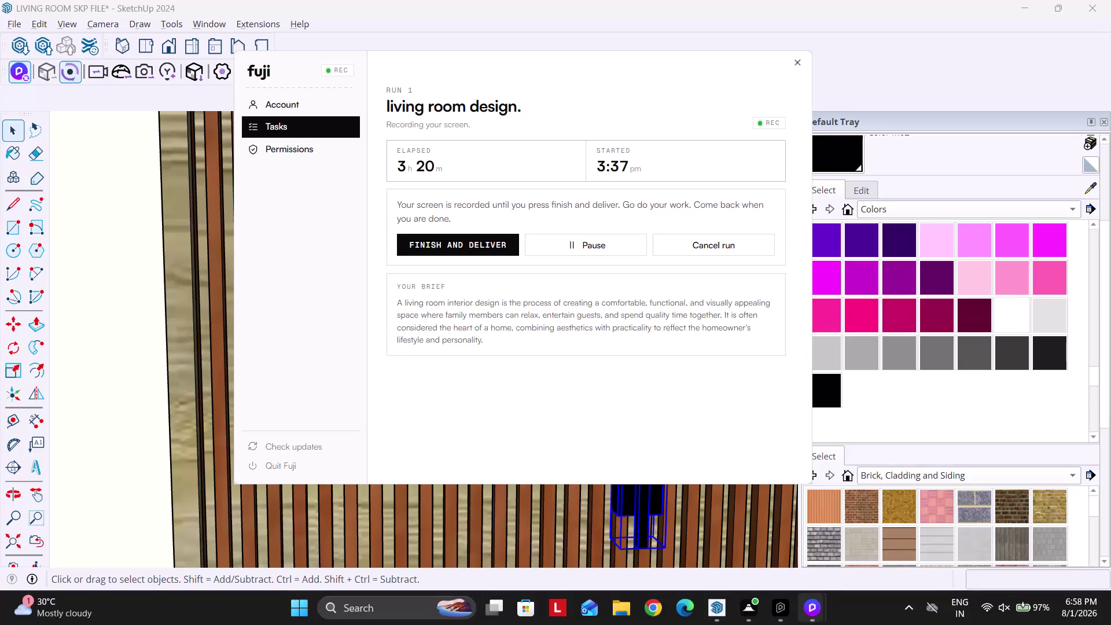
Return to the SketchUp model and select the wall sconce on the fluted wall.
click(810, 607)
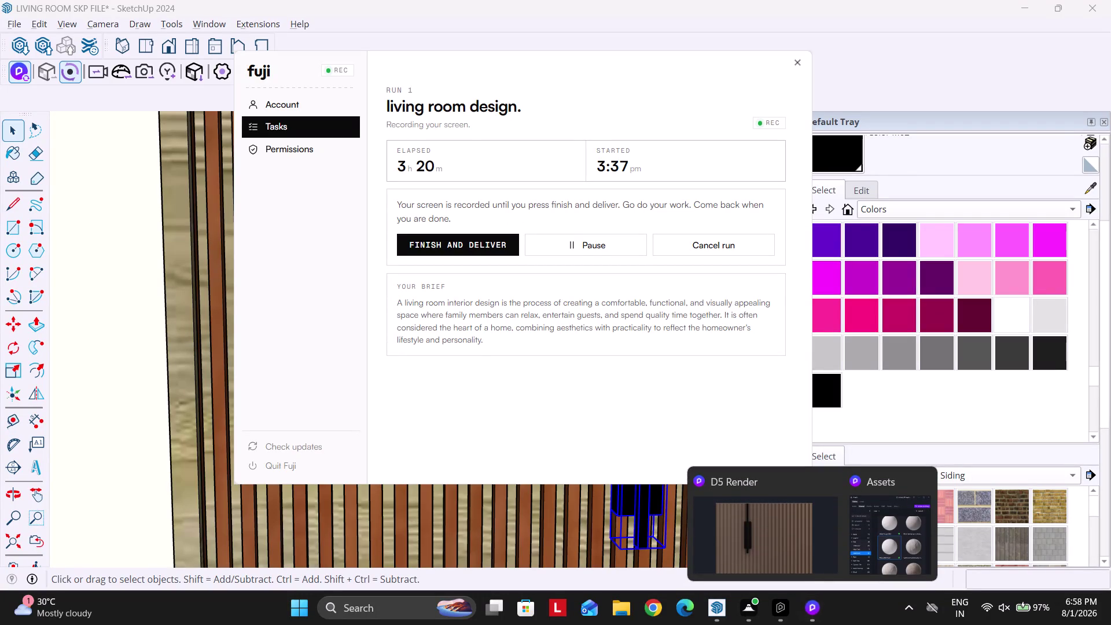
click(722, 610)
scroll(down, 3)
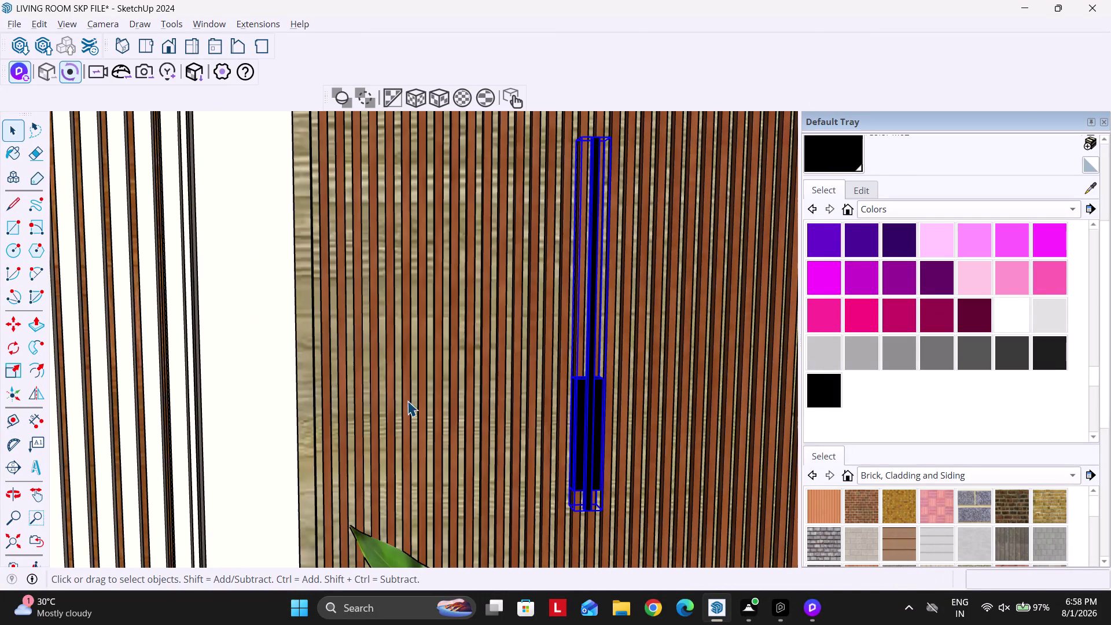
click(167, 50)
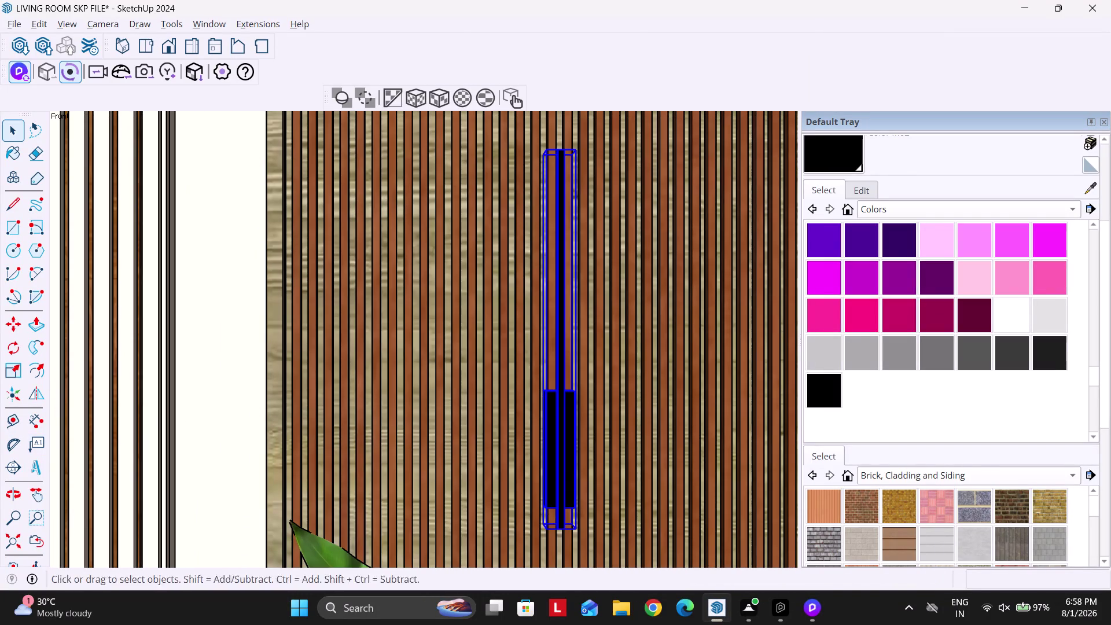
Zoom out to the front view of the room and bring up D5 Render.
click(16, 534)
click(301, 258)
scroll(down, 3)
scroll(up, 3)
scroll(down, 3)
click(553, 483)
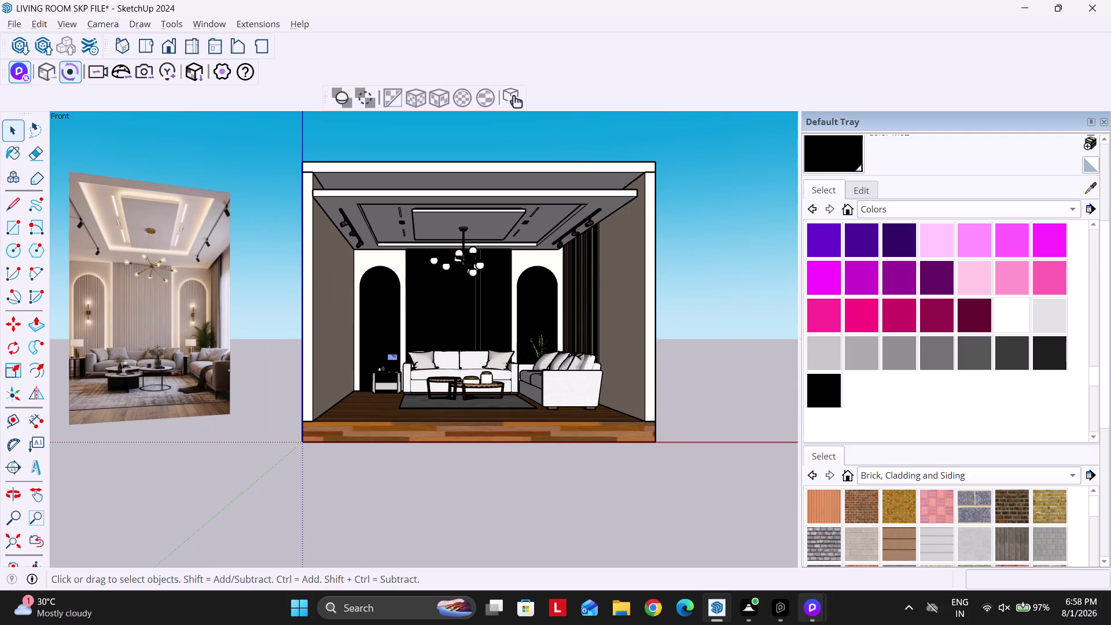
click(808, 613)
View Scene 1 in D5 Render's main window, then switch back to SketchUp.
click(759, 543)
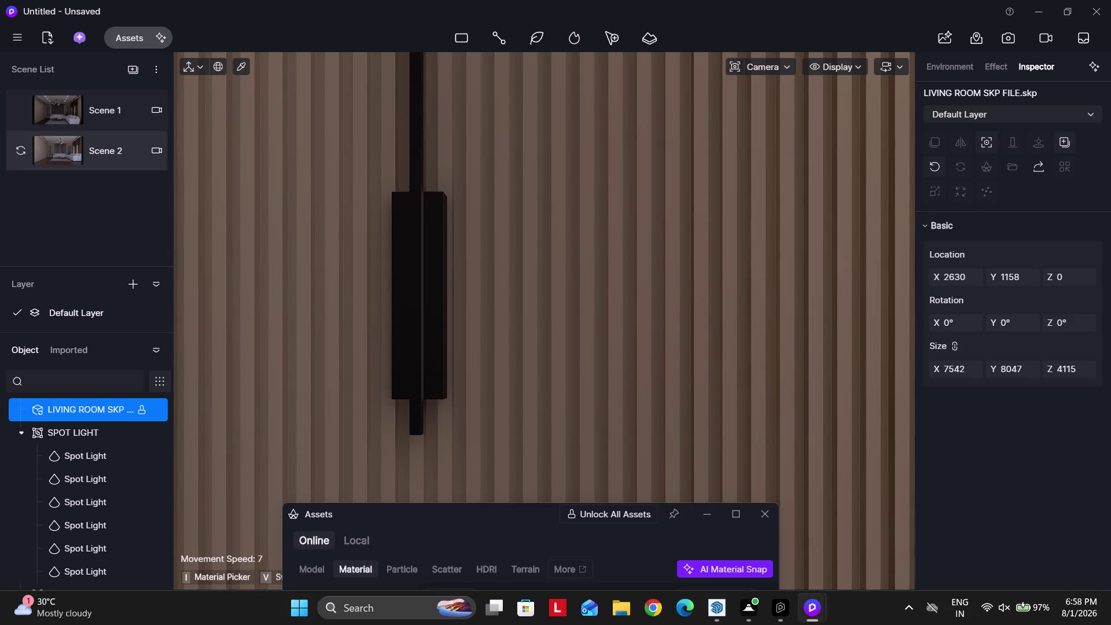
click(96, 104)
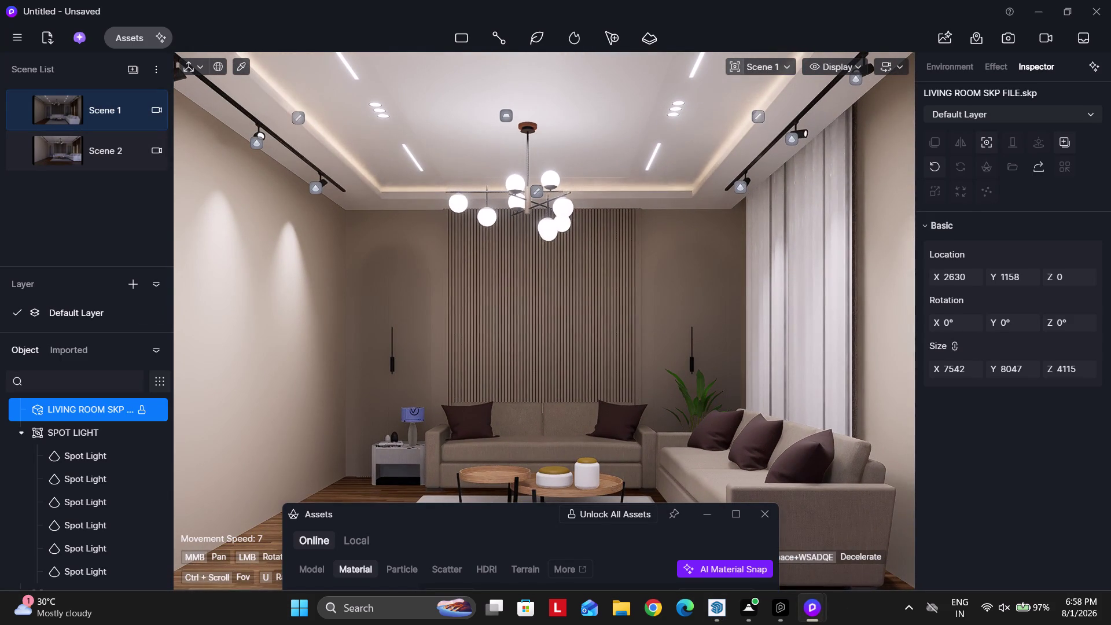
click(724, 605)
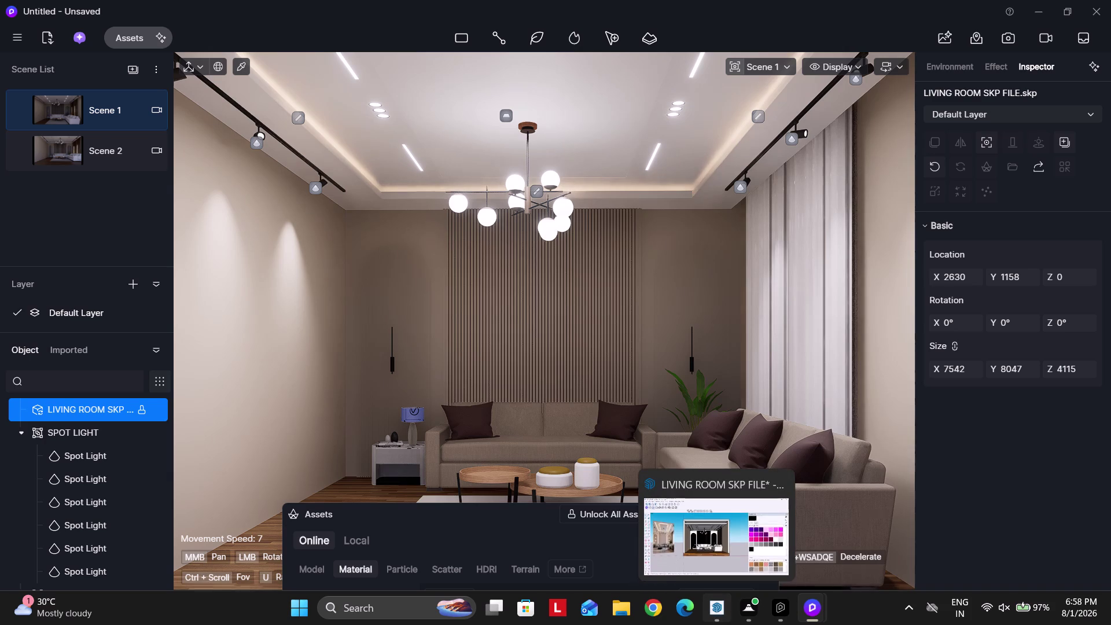
scroll(up, 3)
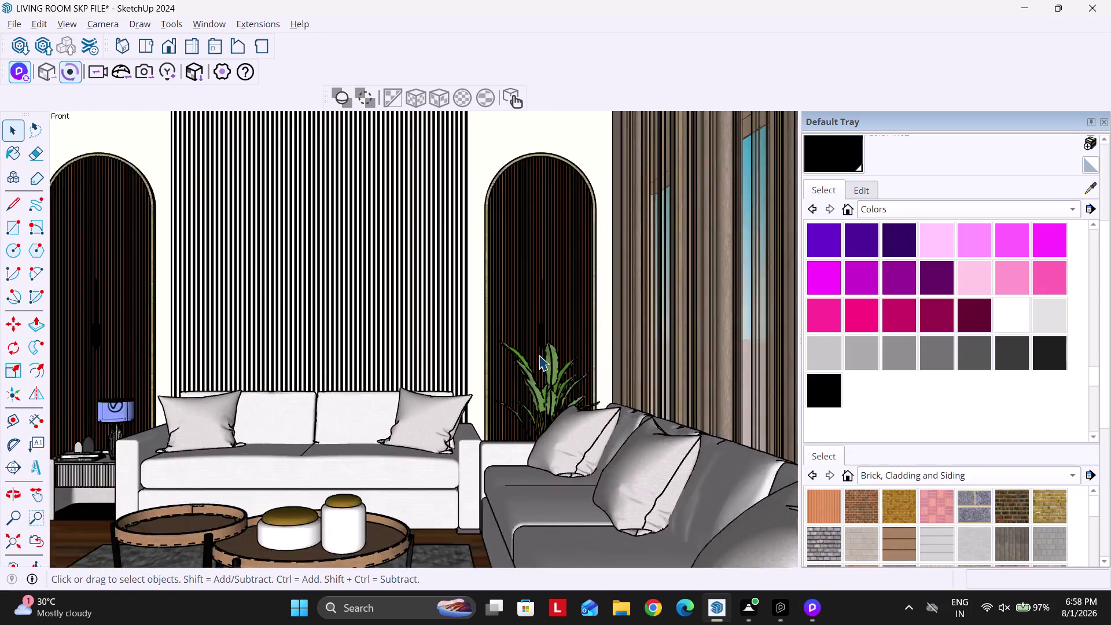
Pan to the left wall sconce on the fluted wall and isolate it.
scroll(up, 3)
click(543, 322)
middle_drag(415, 335, 715, 349)
scroll(up, 3)
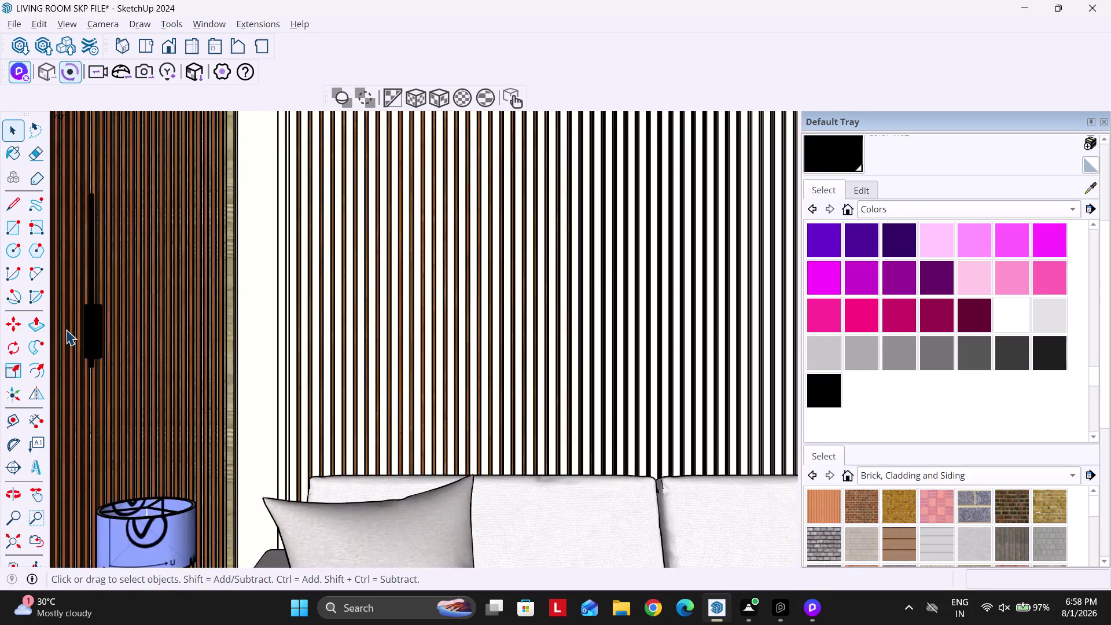
scroll(up, 3)
click(97, 333)
right_click(96, 334)
click(147, 353)
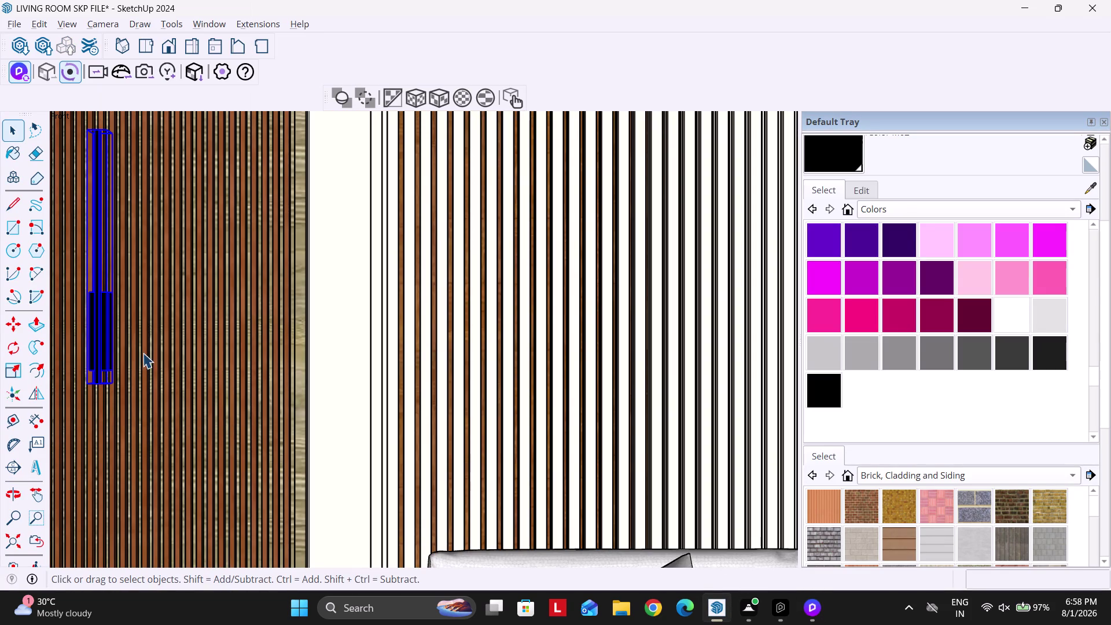
right_click(103, 337)
click(144, 356)
Orbit close to the isolated sconce and open its group for editing.
middle_drag(112, 357, 431, 413)
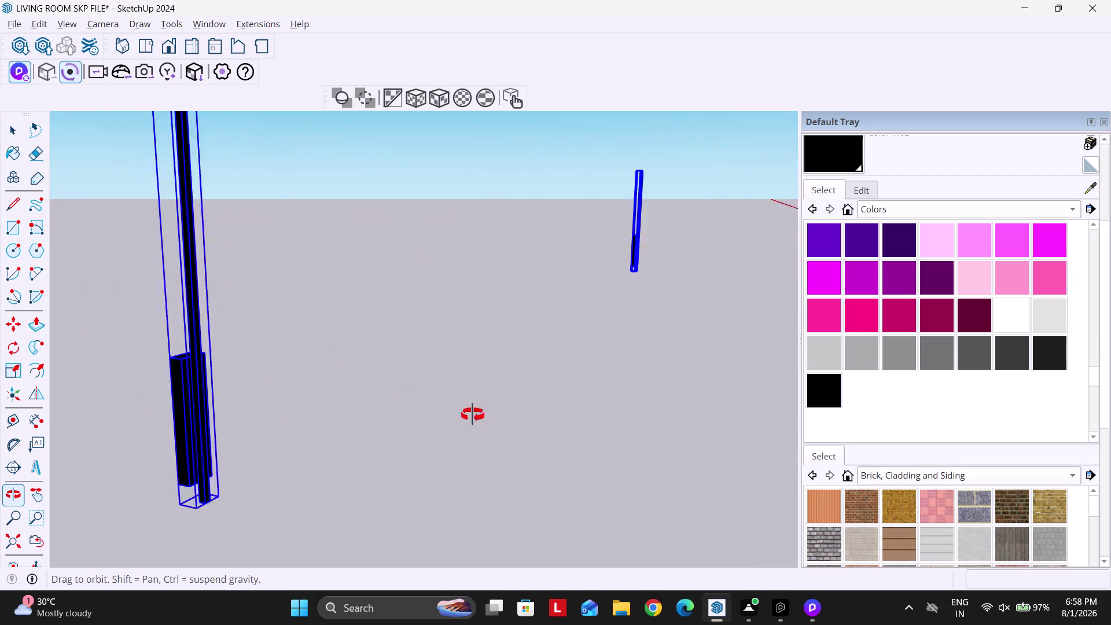
middle_drag(431, 413, 751, 425)
middle_drag(690, 371, 572, 404)
middle_drag(576, 410, 633, 415)
scroll(up, 3)
middle_drag(744, 361, 608, 381)
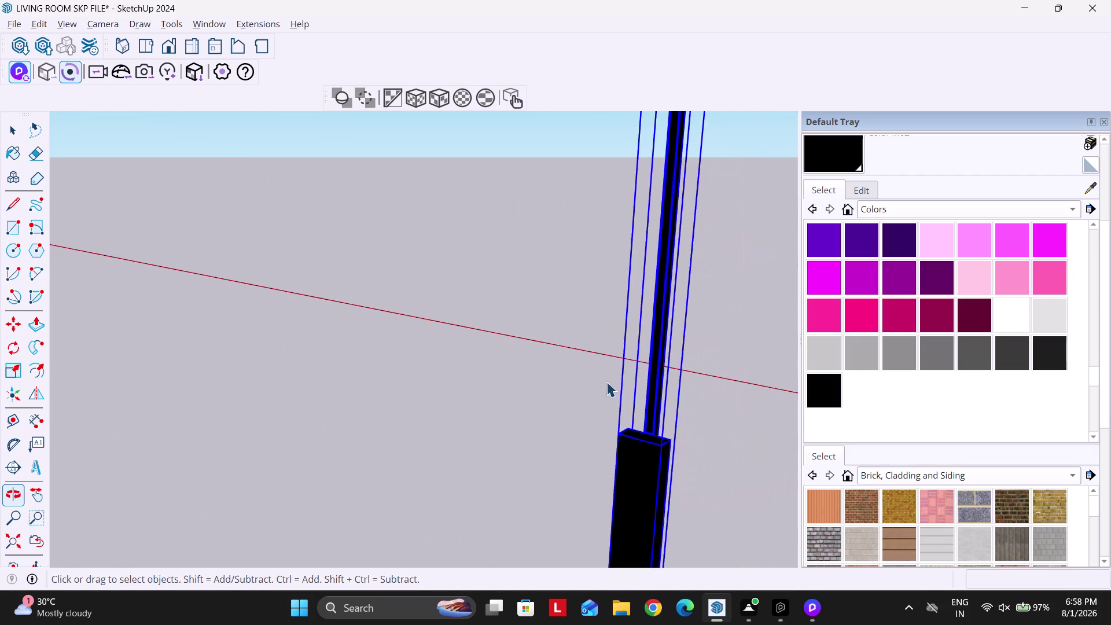
scroll(up, 3)
scroll(down, 3)
scroll(up, 3)
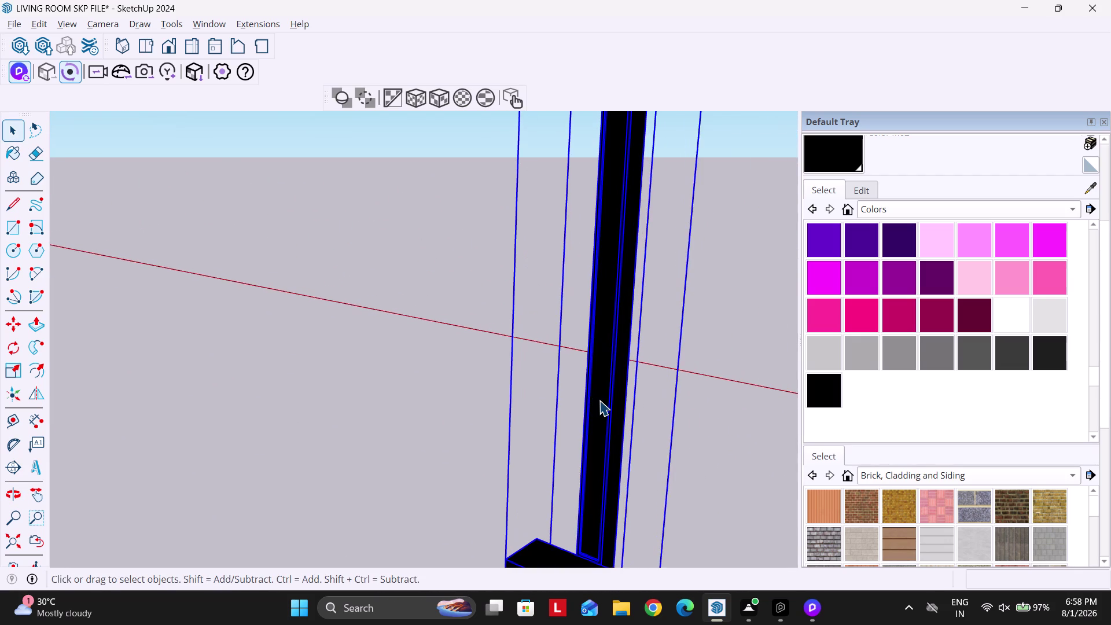
double_click(599, 400)
scroll(up, 3)
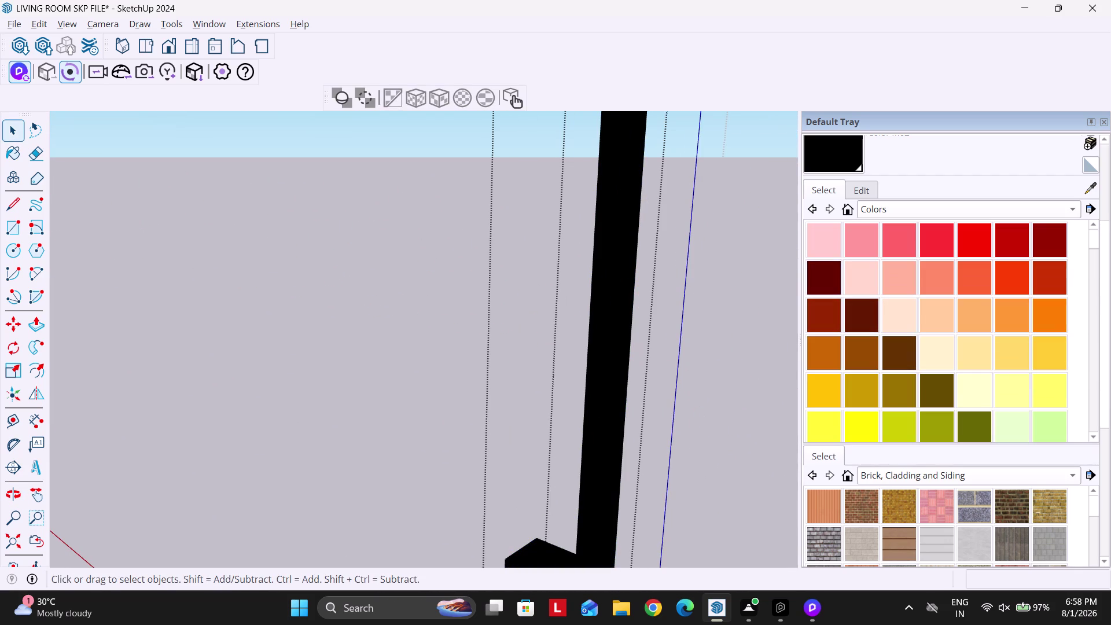
Try an olive colour on the sconce, then undo it.
click(948, 420)
click(607, 352)
scroll(down, 3)
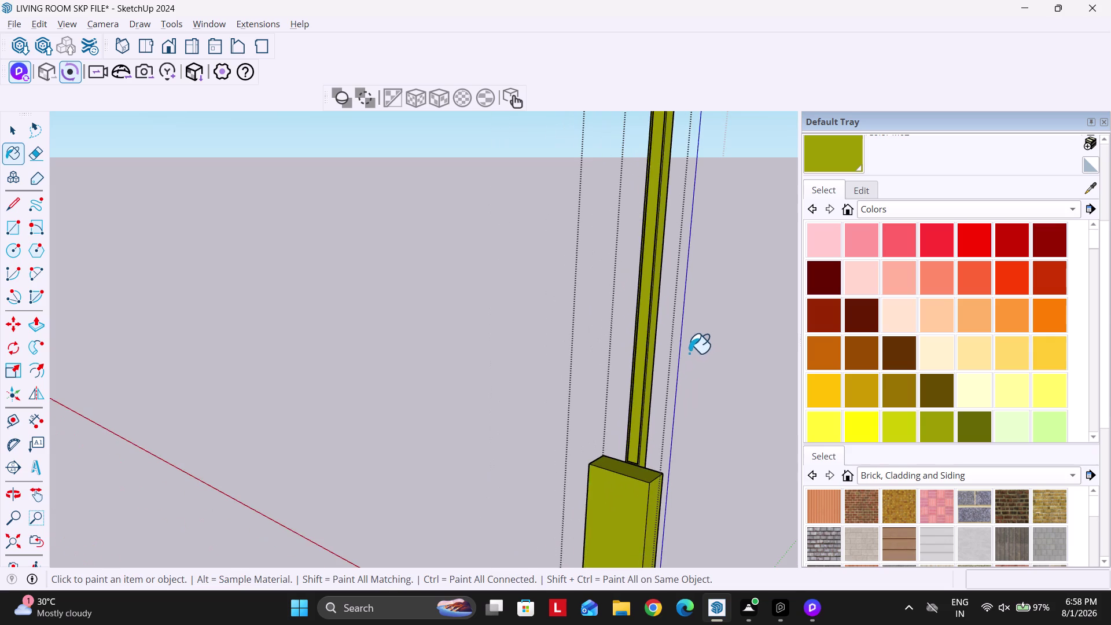
key(ctrl+z)
scroll(up, 3)
key(space)
Paint the thin inner strip of the sconce red.
double_click(639, 355)
scroll(up, 3)
click(646, 360)
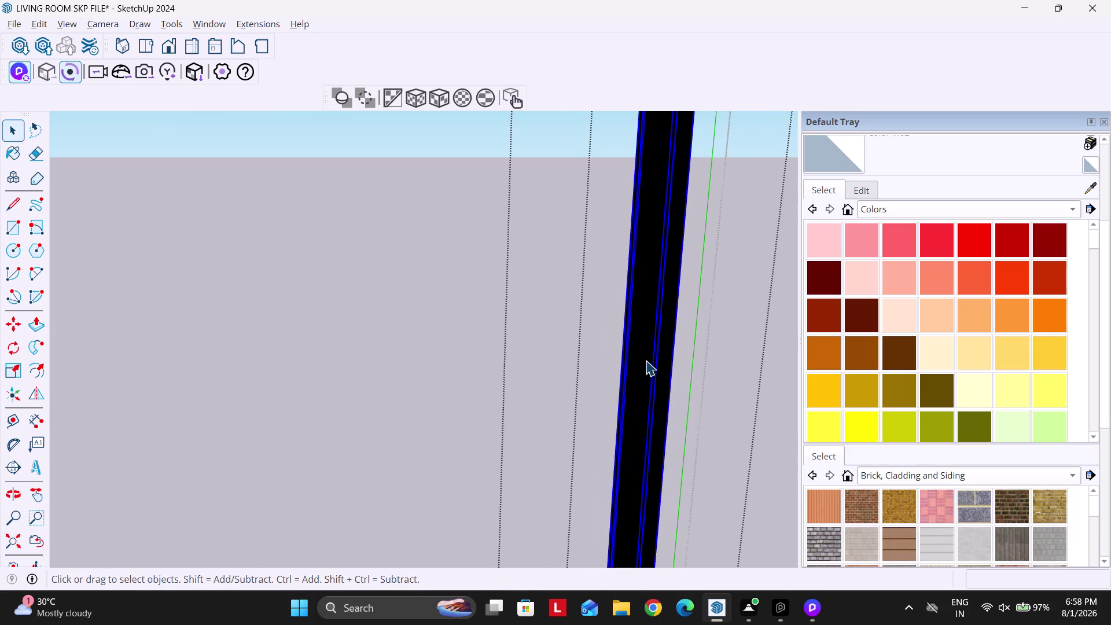
triple_click(645, 366)
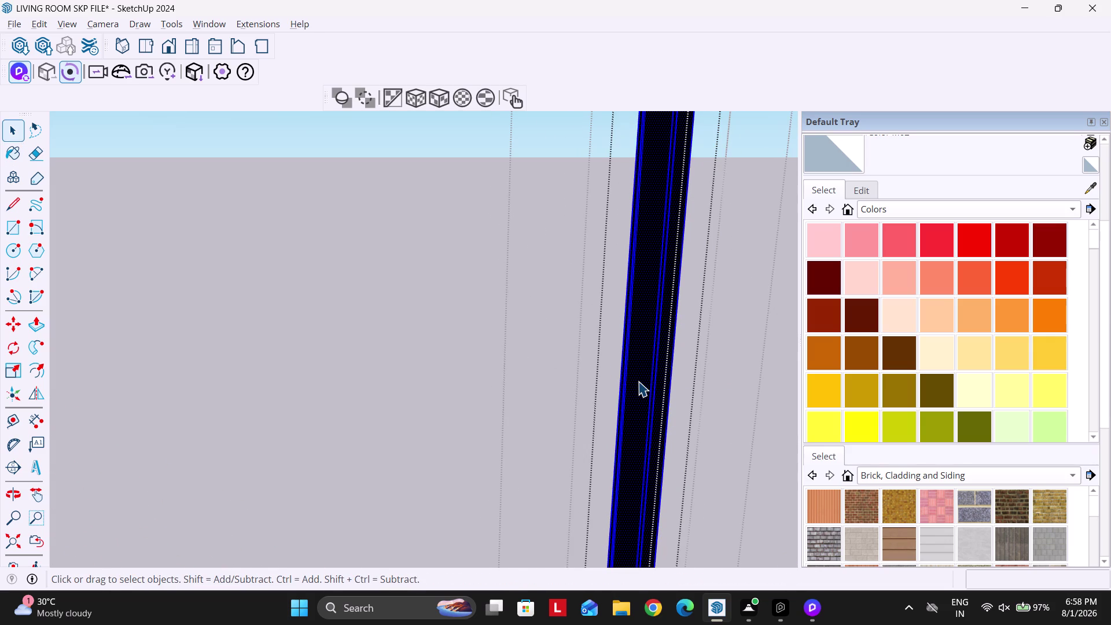
click(638, 381)
click(932, 390)
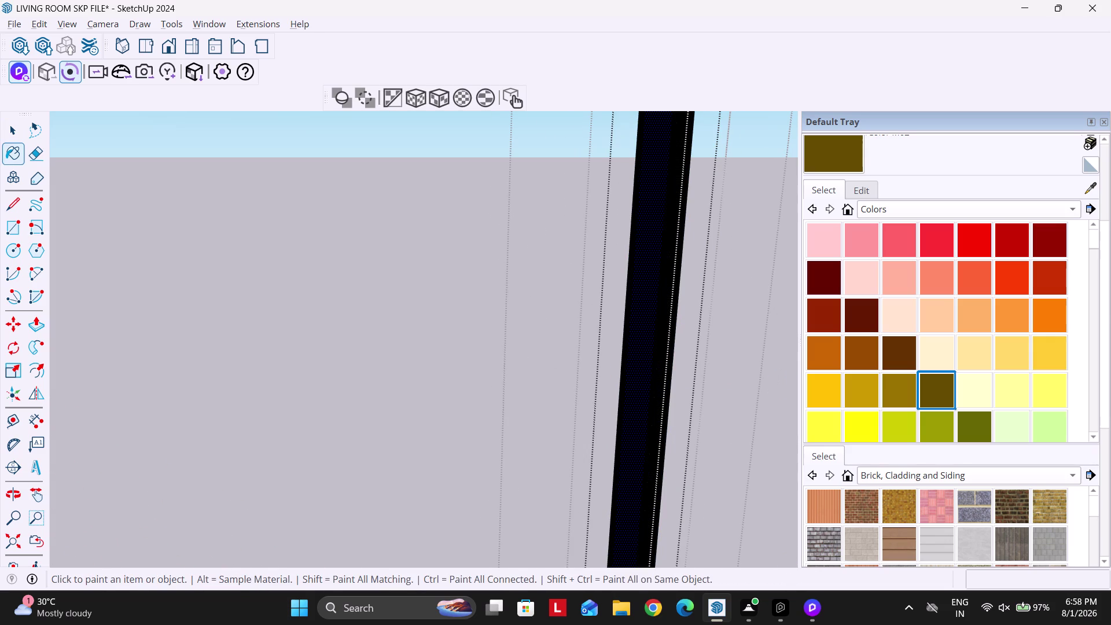
click(968, 250)
click(637, 330)
Exit editing of the sconce group.
key(space)
scroll(down, 3)
key(Escape)
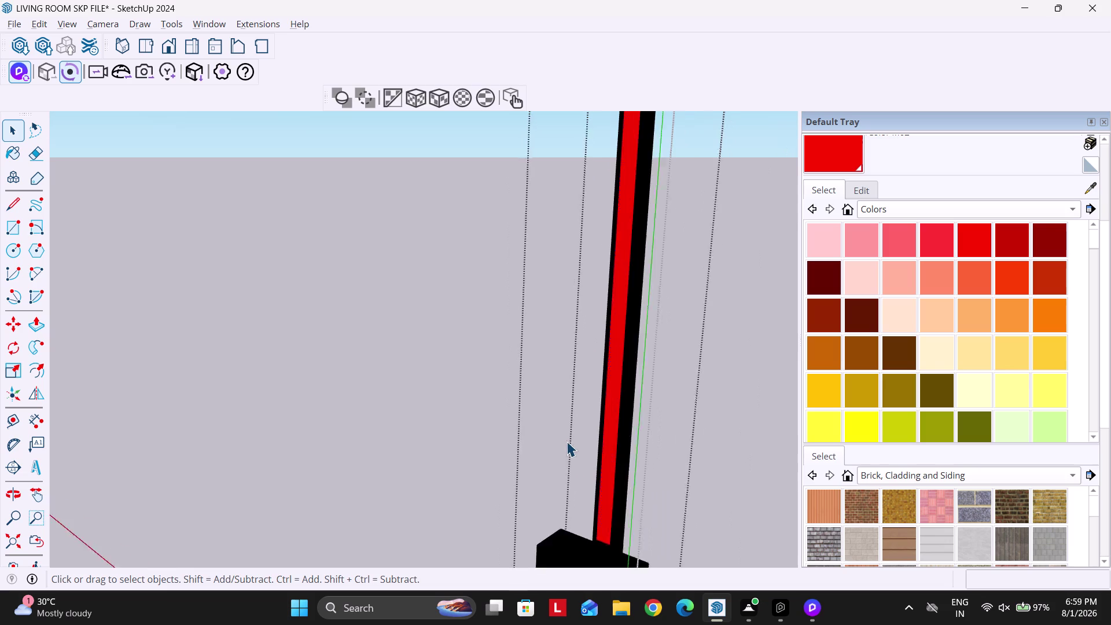
scroll(down, 3)
key(Escape)
key(Escape)
click(736, 362)
key(Escape)
key(Escape)
scroll(down, 3)
key(Escape)
scroll(up, 3)
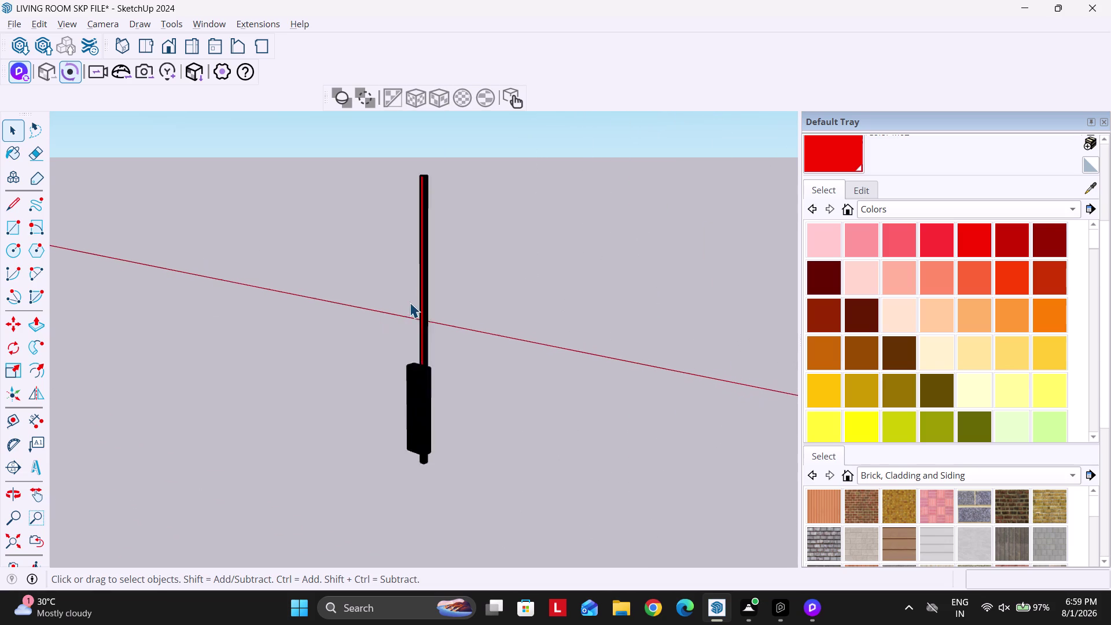
scroll(up, 3)
scroll(down, 3)
key(Escape)
key(Escape)
key(Escape)
key(Escape)
key(Escape)
key(Escape)
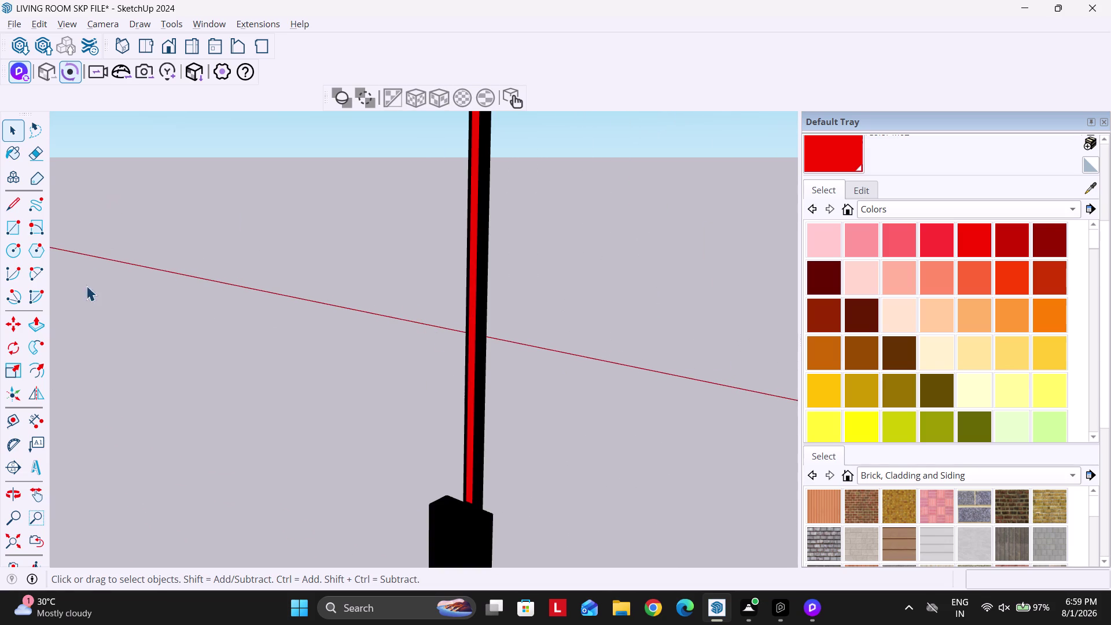
click(3, 540)
Return to the front view, reveal the rest of the room, and bring up D5 Render.
click(173, 41)
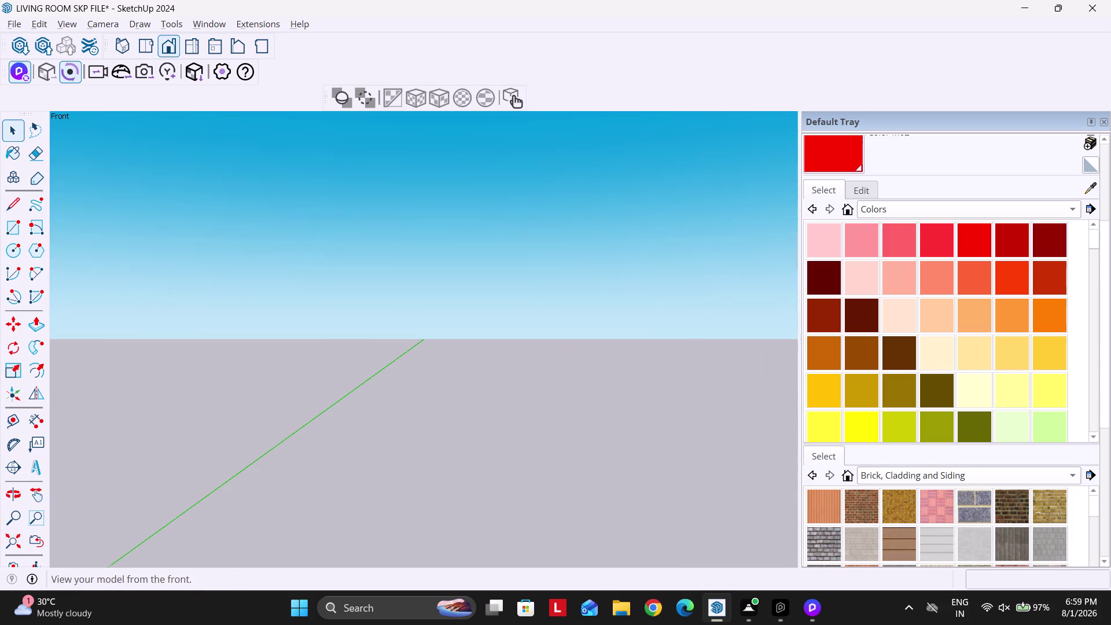
scroll(down, 3)
key(u)
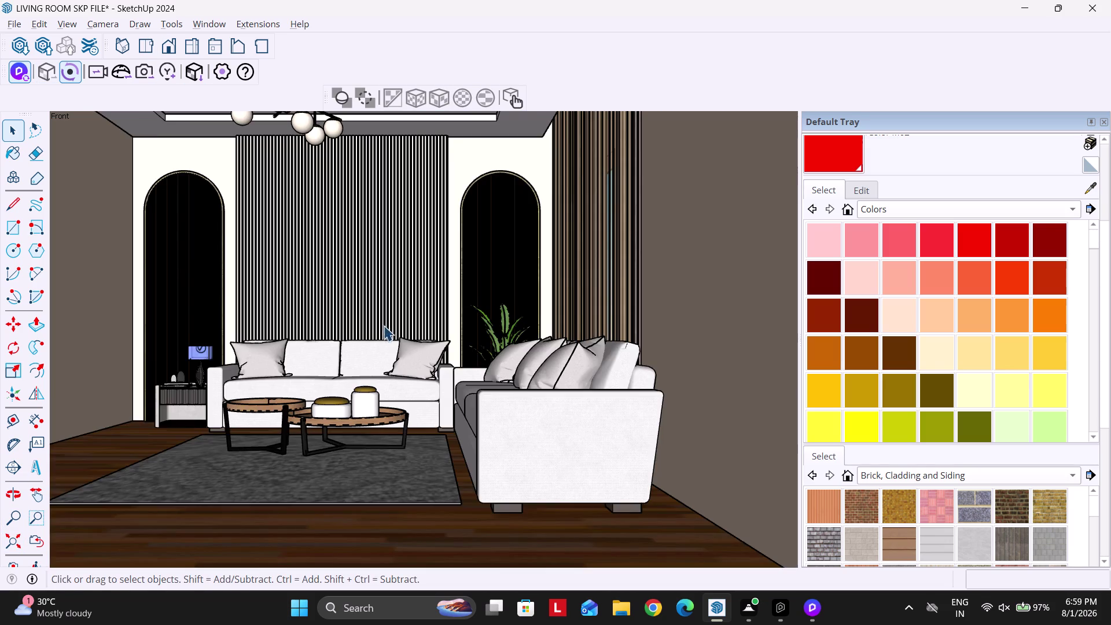
scroll(down, 3)
click(814, 610)
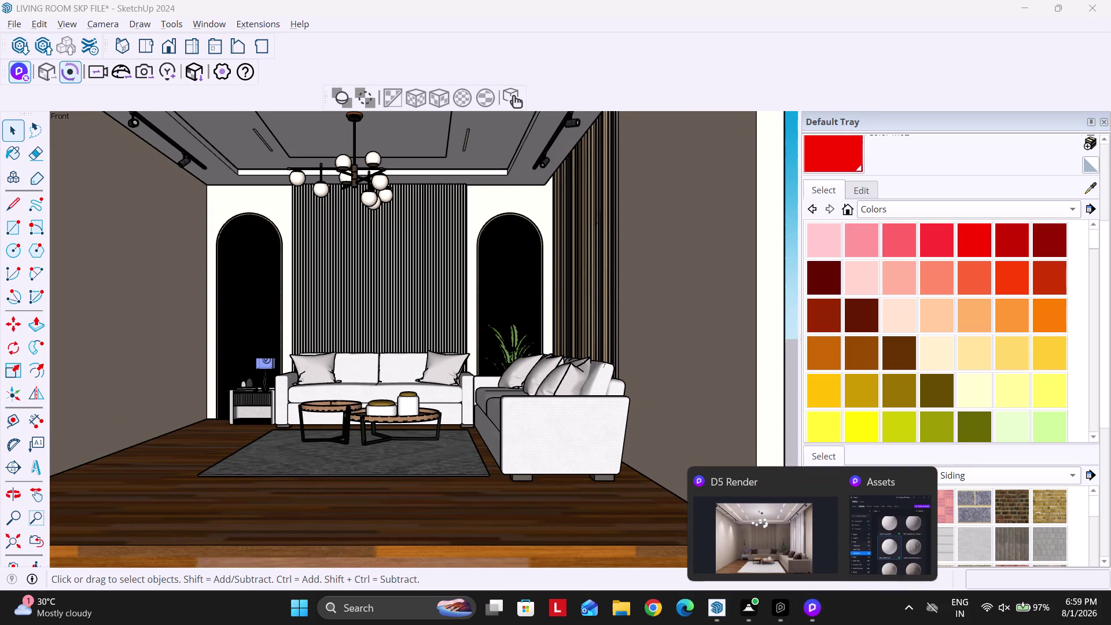
click(762, 556)
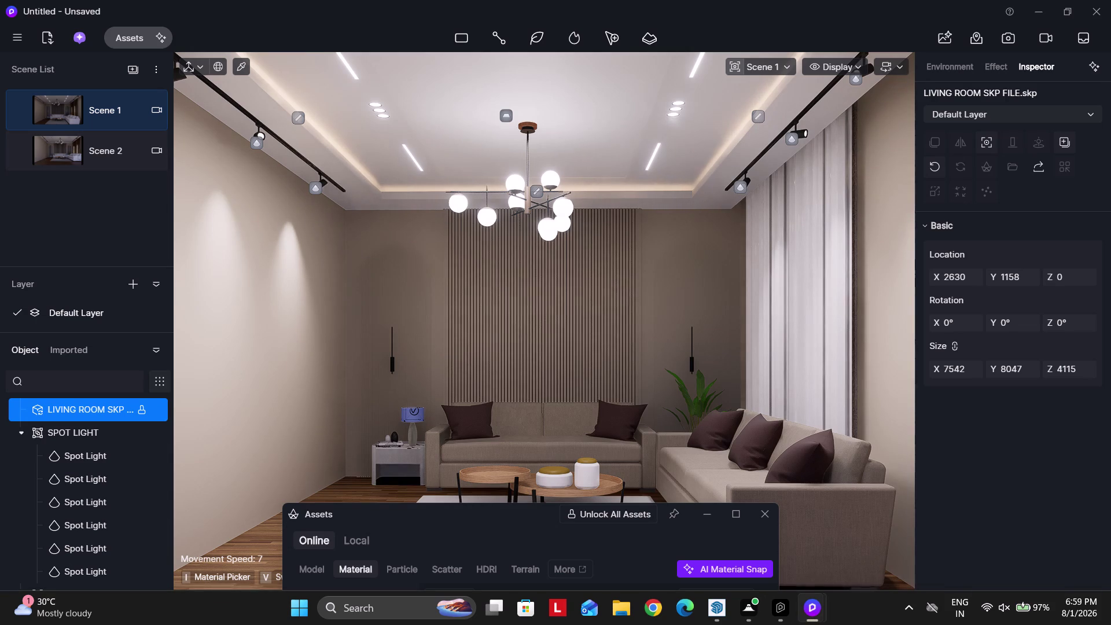
Switch between the SketchUp and D5 Render windows from the taskbar.
click(723, 611)
click(714, 612)
click(715, 611)
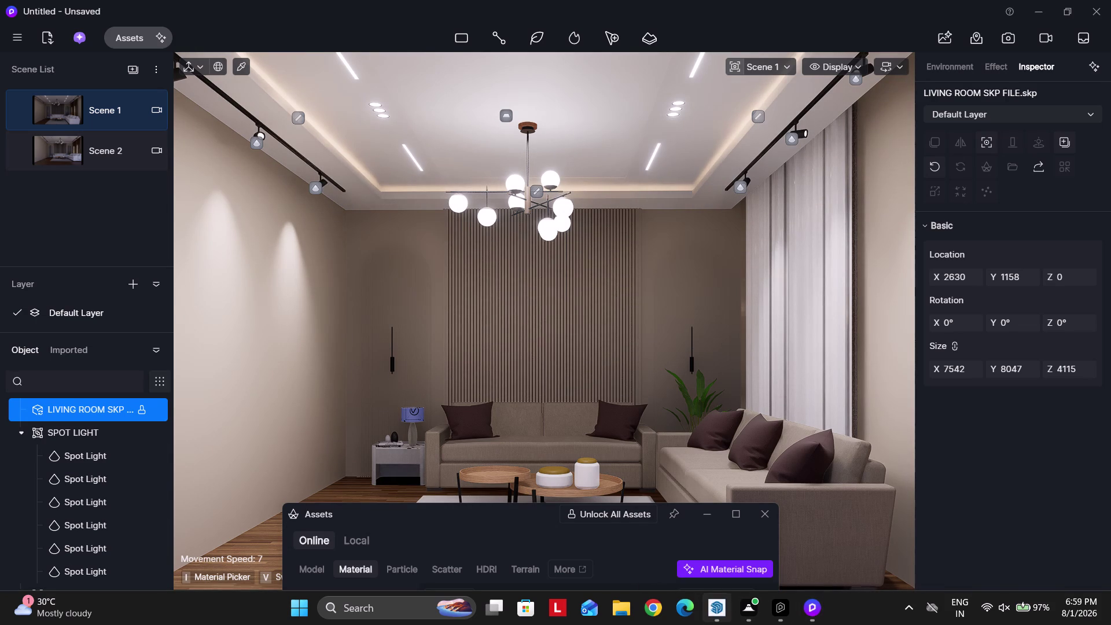
click(708, 602)
click(721, 615)
key(Escape)
click(714, 600)
key(Escape)
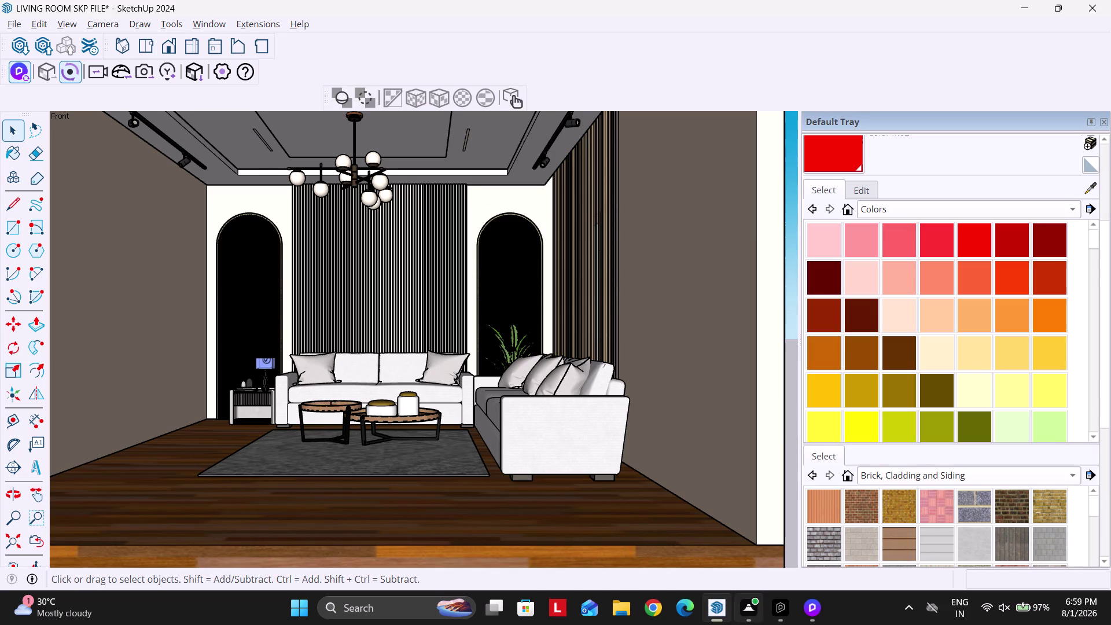
Select the sconce on the fluted wall and pan across the wall.
scroll(down, 3)
scroll(up, 3)
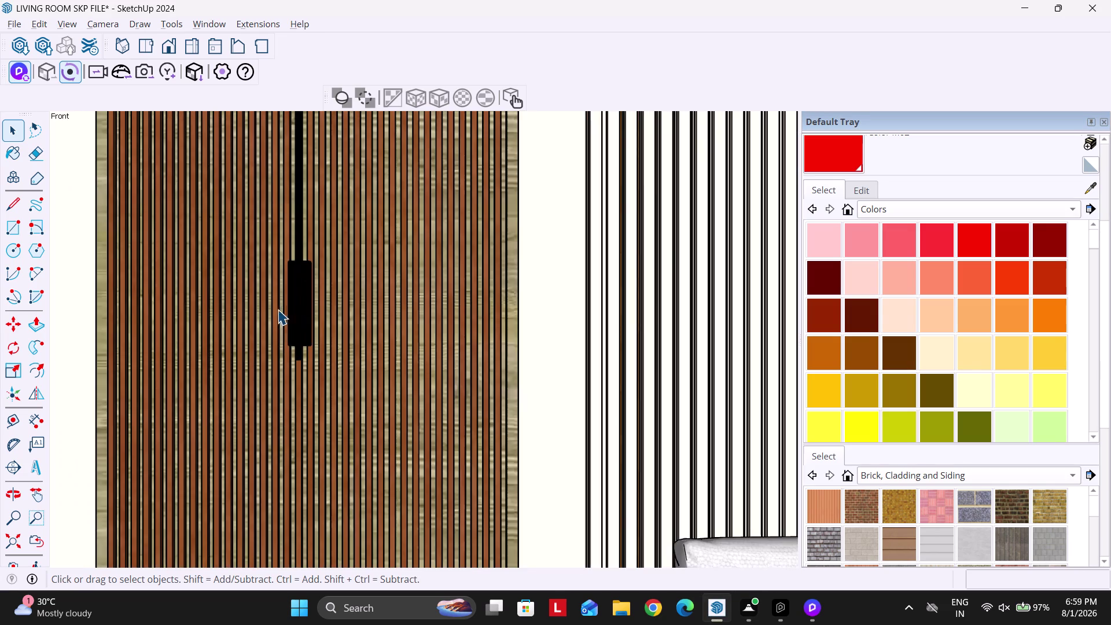
click(296, 313)
scroll(down, 3)
middle_drag(433, 383, 256, 380)
scroll(down, 3)
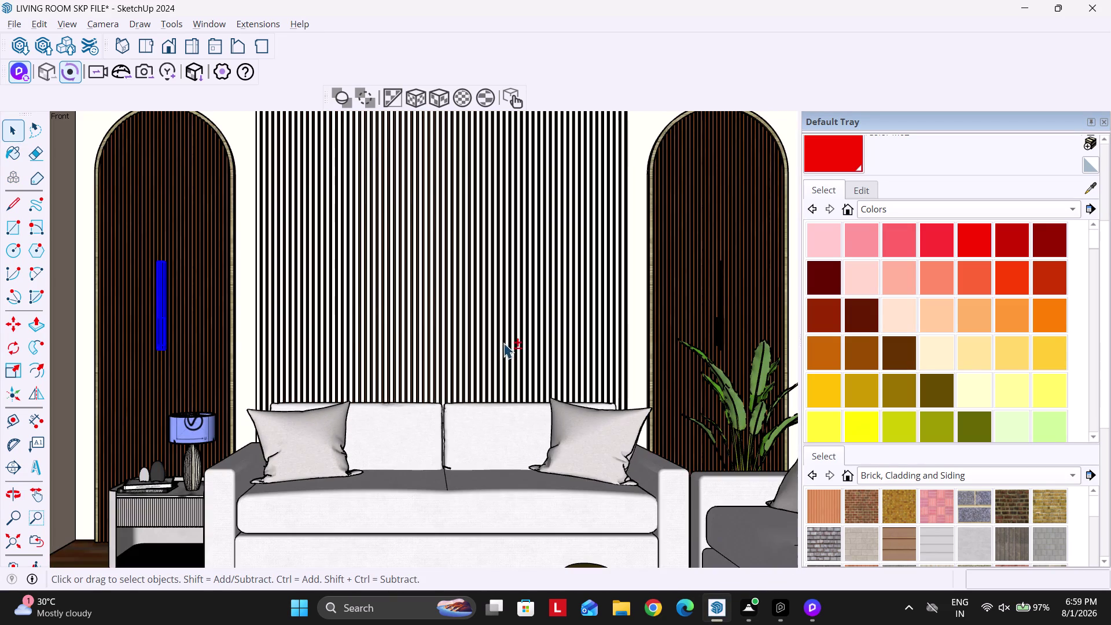
scroll(up, 3)
Isolate the sconce beside the right arch and check the result in D5 Render.
click(714, 338)
right_click(714, 339)
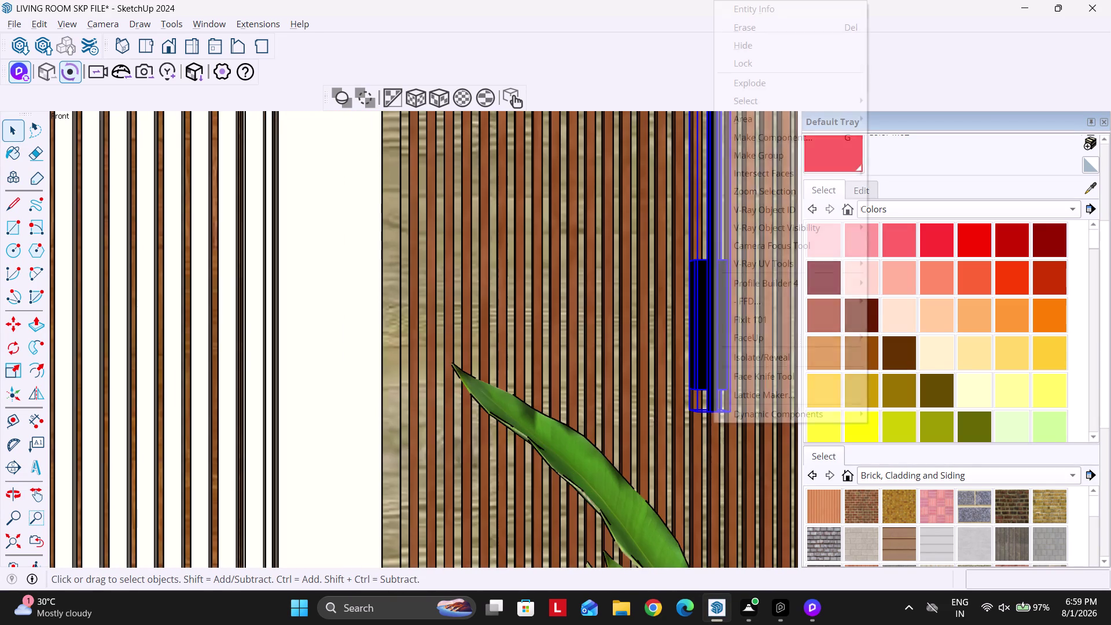
click(767, 361)
right_click(721, 340)
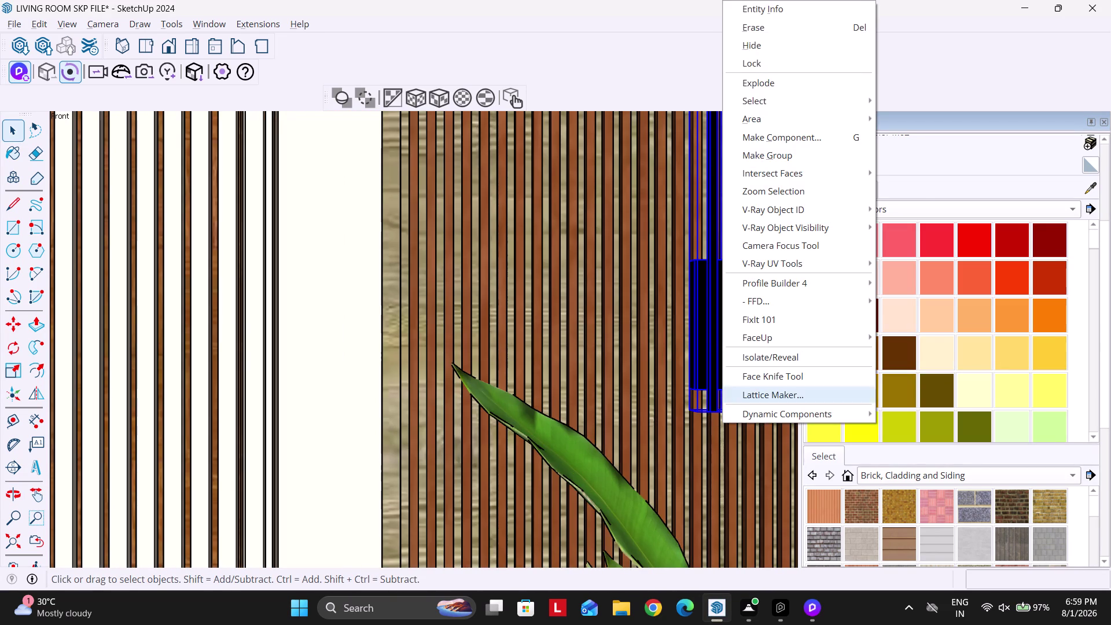
click(771, 354)
middle_drag(502, 350, 1110, 440)
middle_drag(618, 393, 759, 423)
scroll(down, 3)
click(815, 604)
click(768, 535)
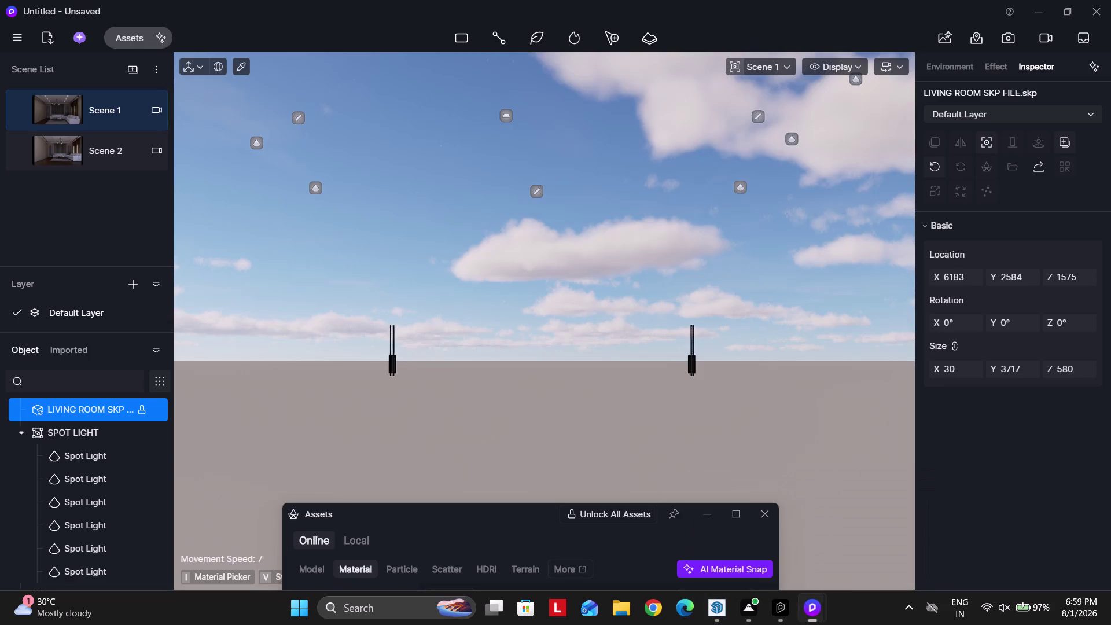
Fly the camera through the living room toward the wall sconces.
scroll(up, 3)
scroll(down, 3)
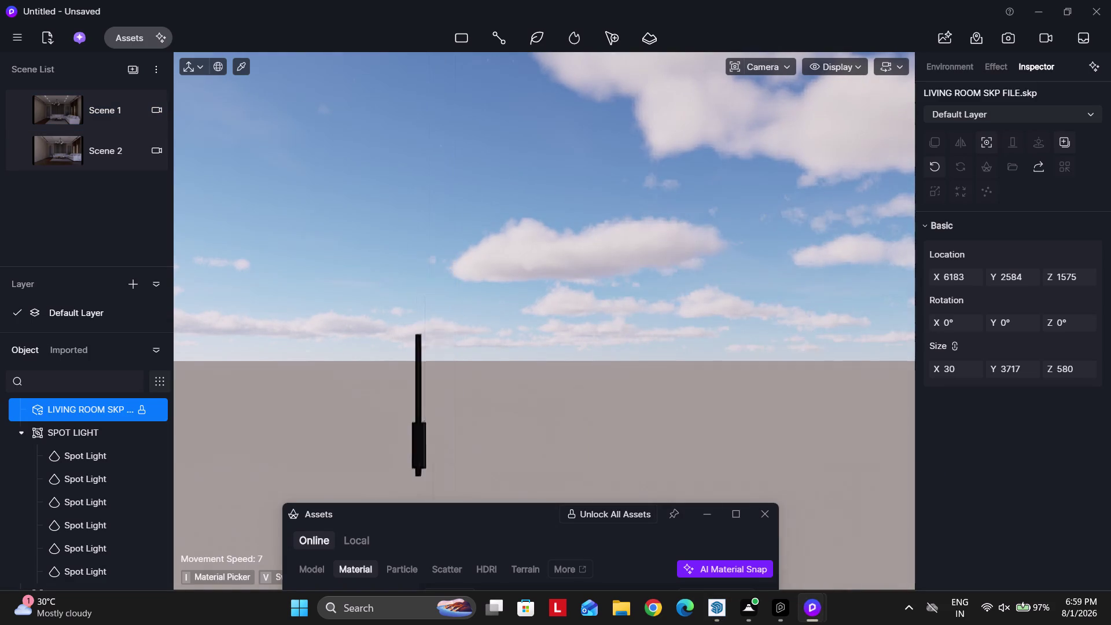
scroll(up, 3)
key(a)
key(a)
key(a)
right_drag(408, 394, 614, 394)
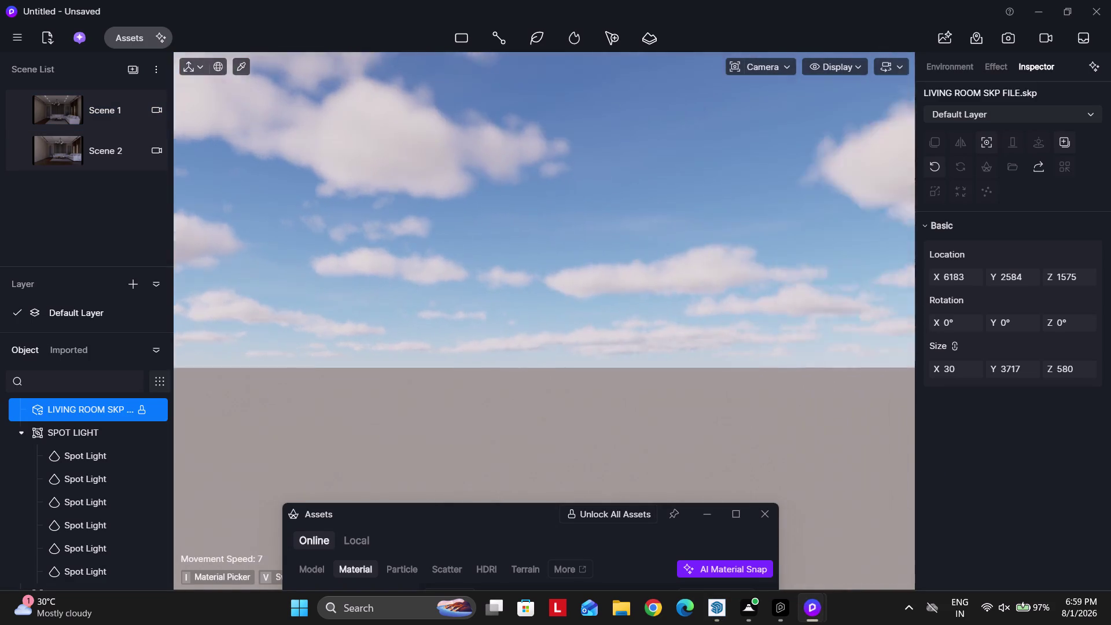
right_drag(614, 395, 827, 411)
key(a)
key(a)
key(a)
right_drag(339, 347, 534, 361)
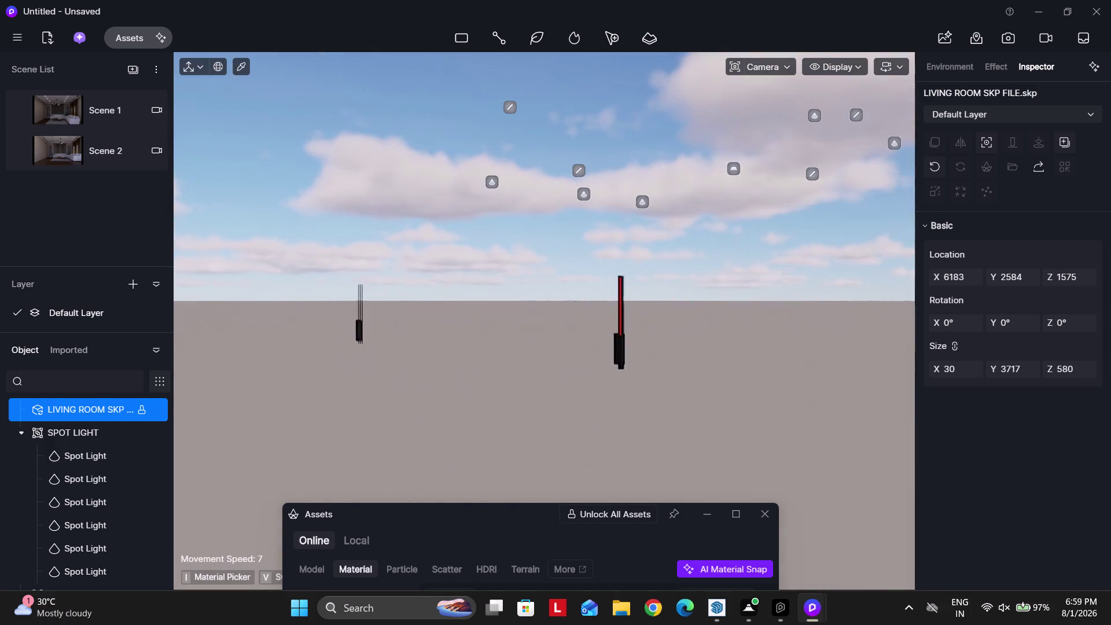
scroll(up, 3)
scroll(down, 3)
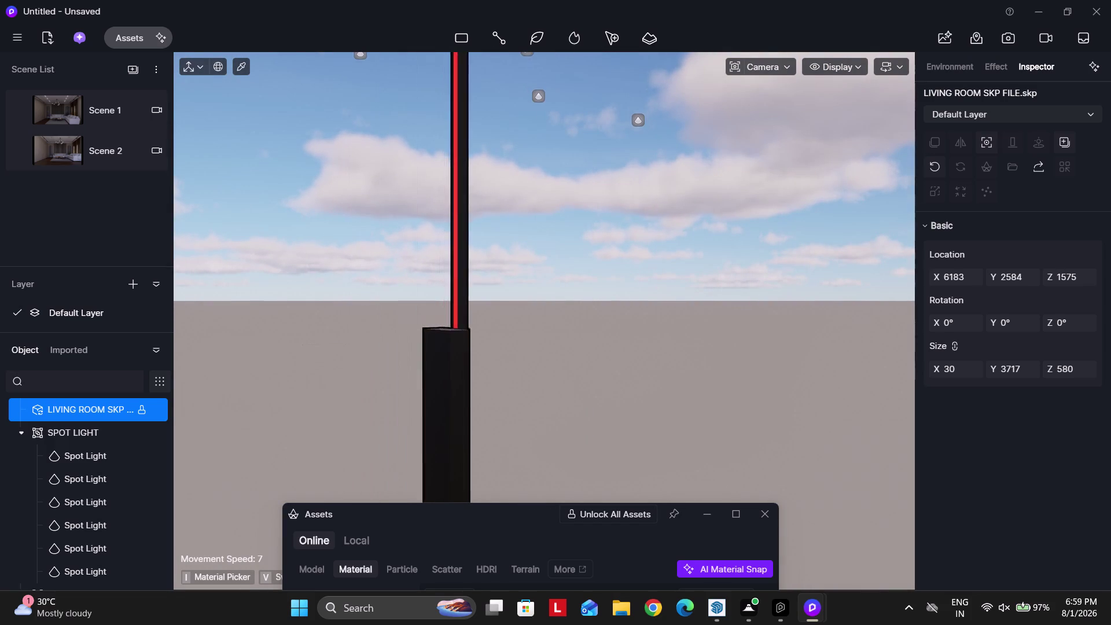
scroll(up, 3)
scroll(down, 3)
Use the Material Picker to sample the sconce's red light strip.
click(243, 64)
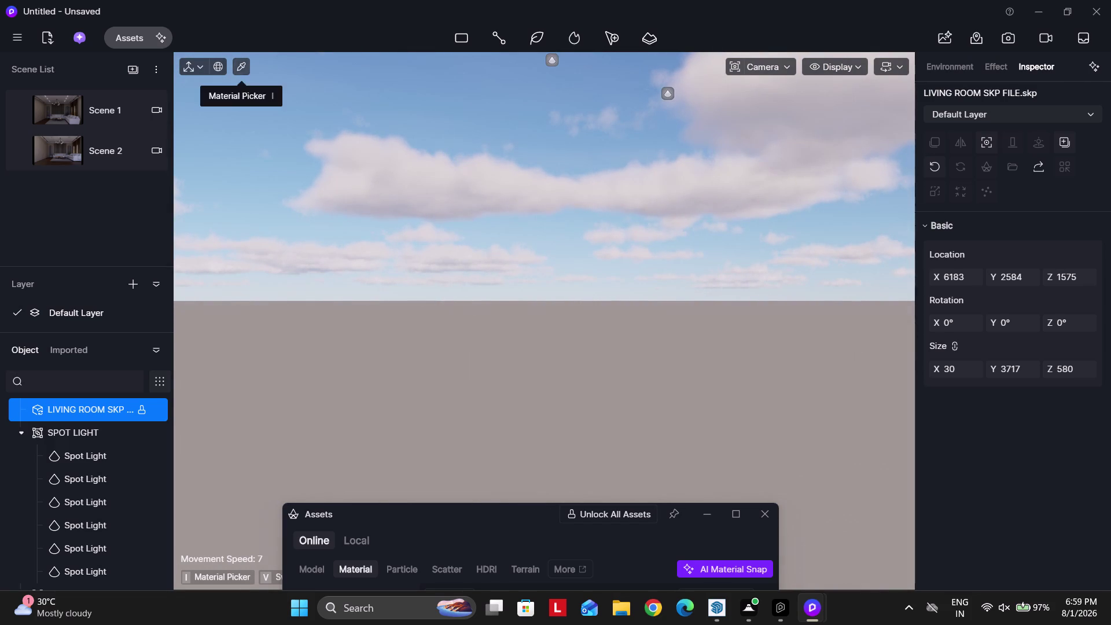
scroll(down, 3)
key(a)
scroll(up, 3)
right_drag(469, 260, 633, 281)
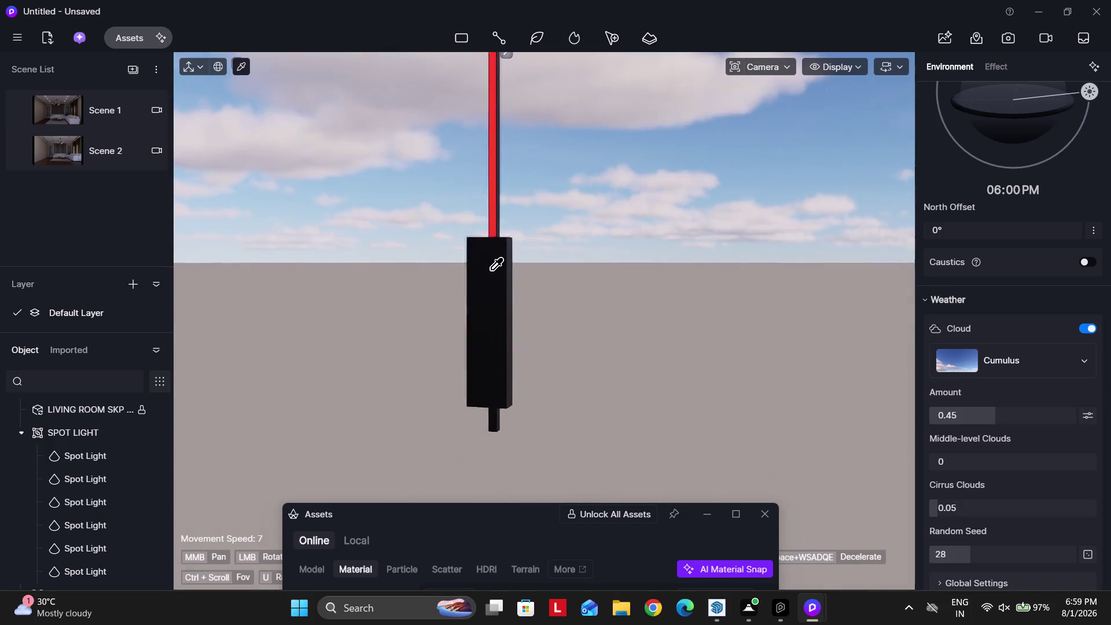
scroll(up, 3)
scroll(up, 3)
click(478, 207)
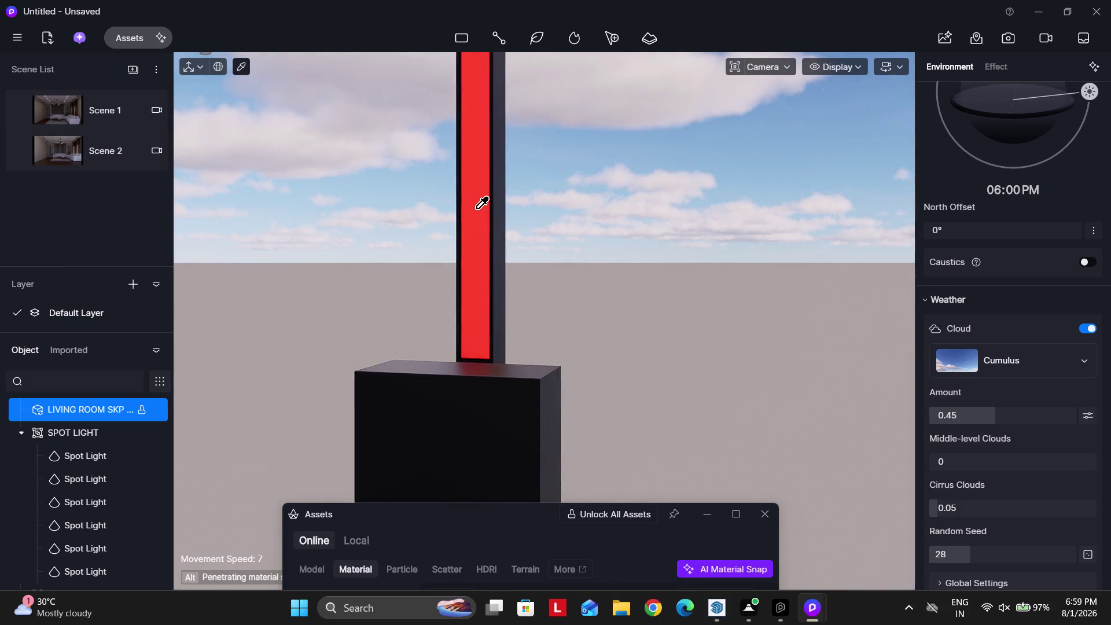
click(943, 279)
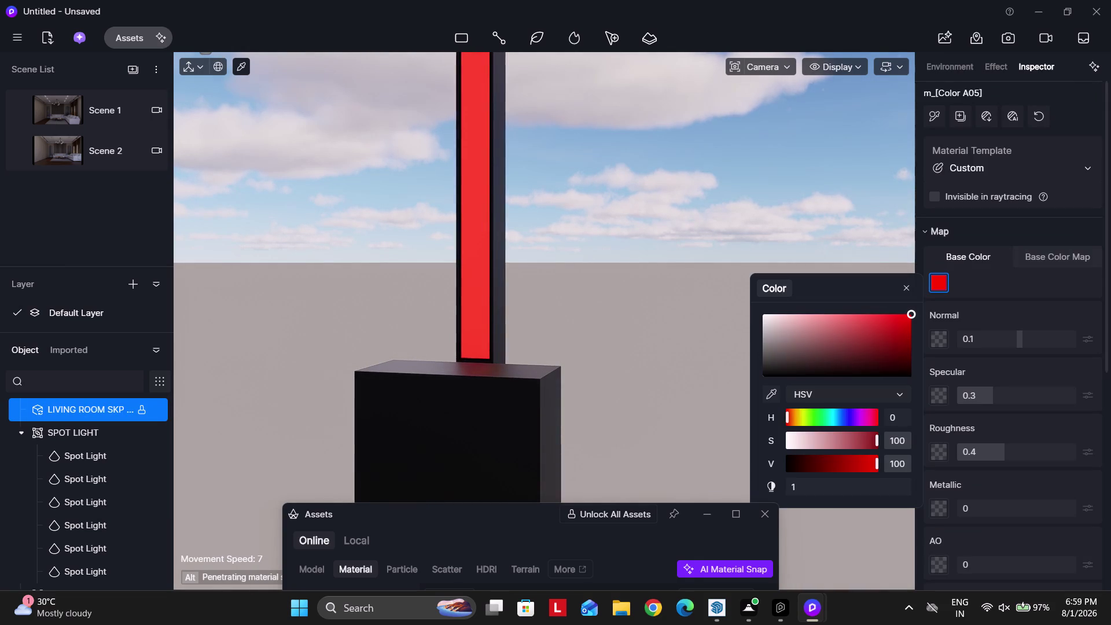
Make the strip's base colour white and enable Emissive at intensity 200.
drag(791, 332, 708, 306)
click(908, 289)
scroll(down, 3)
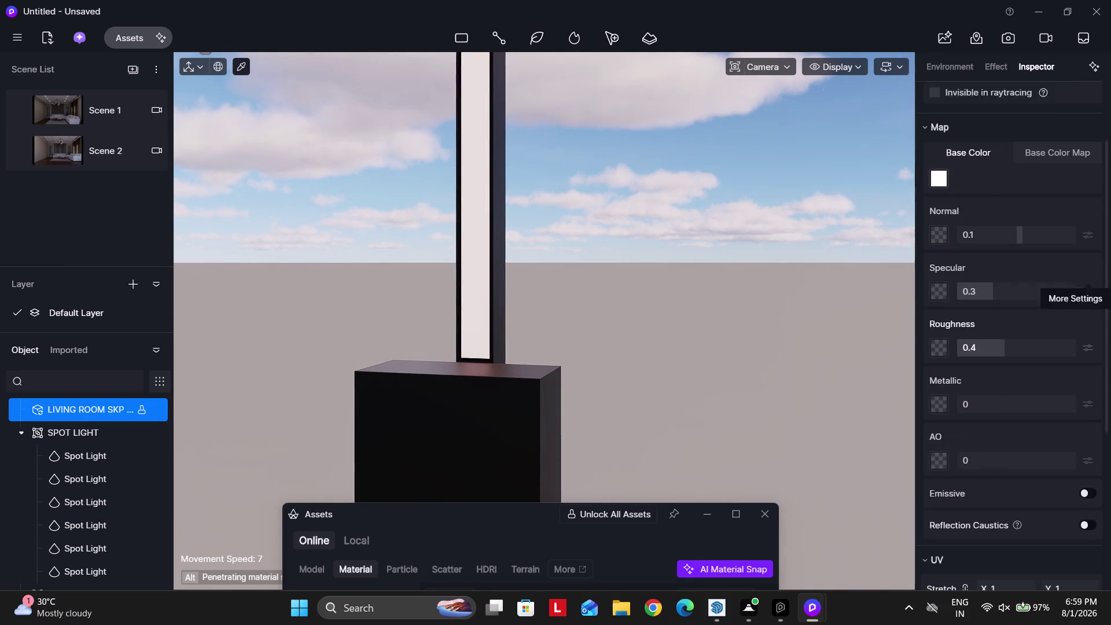
scroll(down, 3)
click(1082, 288)
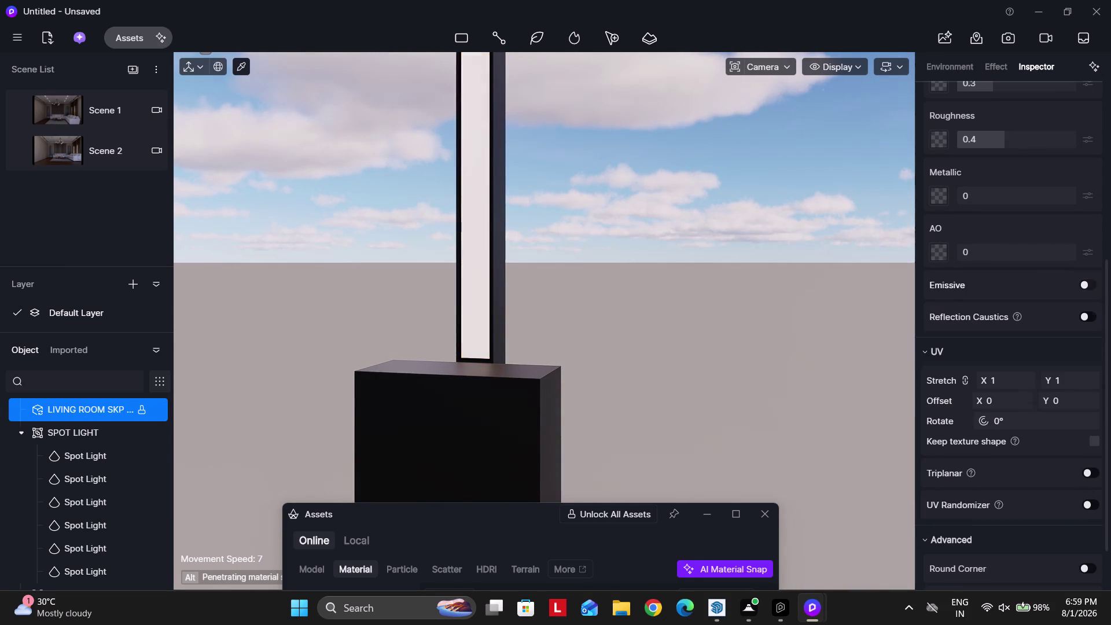
click(991, 335)
text(200)
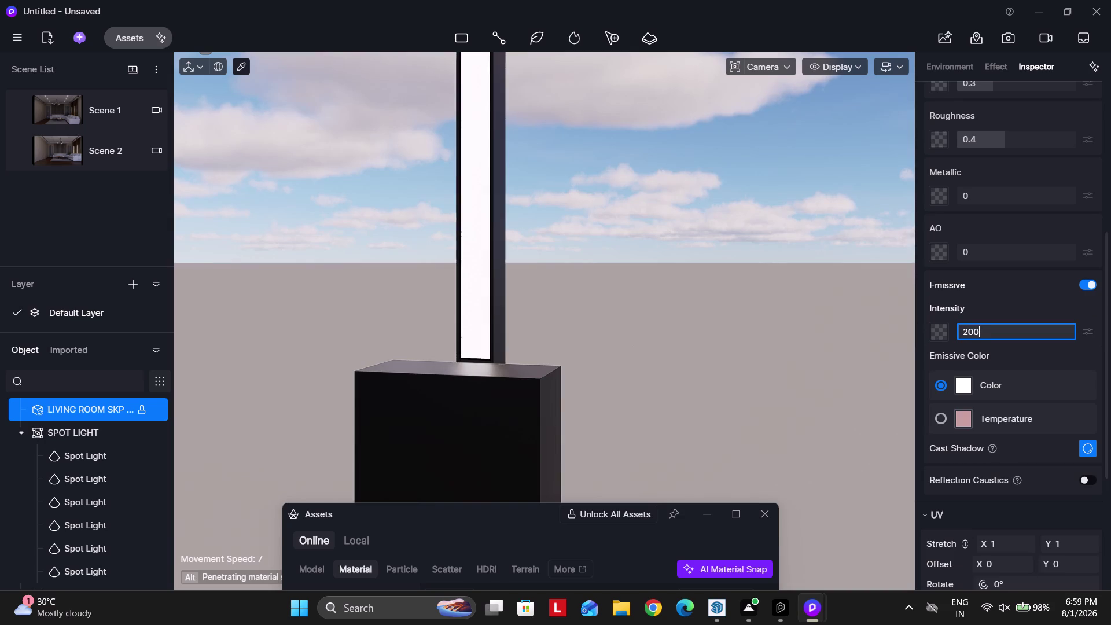
key(Return)
Back the camera away from the sconce and return to the Scene 1 view.
key(Escape)
key(Escape)
key(Escape)
key(Escape)
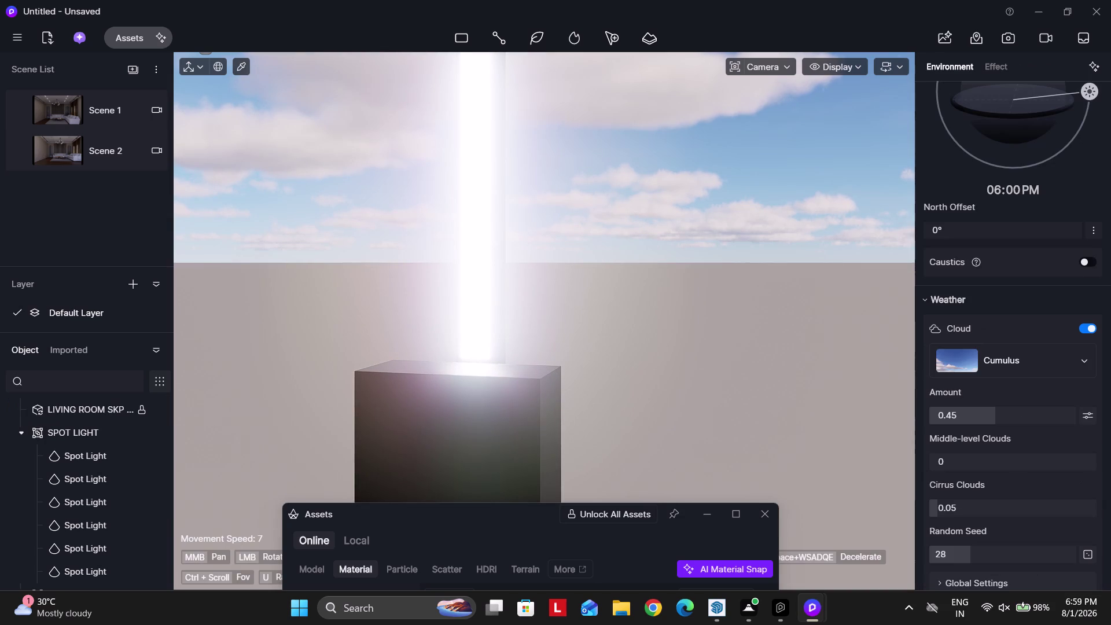
key(Escape)
key(Escape)
click(90, 114)
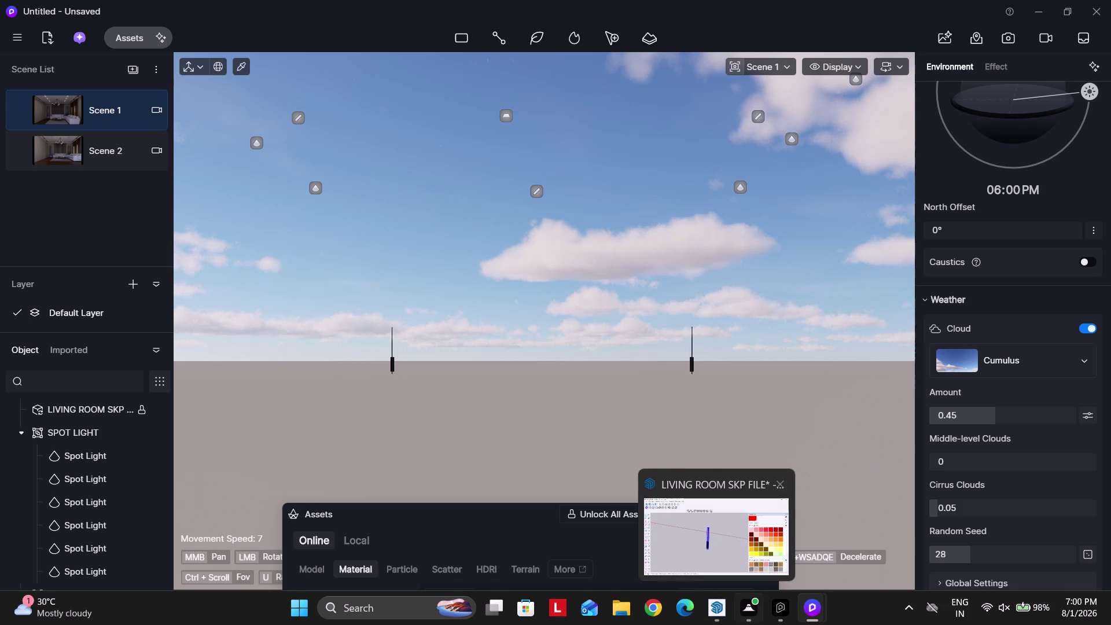
Switch to SketchUp and unhide all the hidden geometry.
click(715, 609)
click(571, 449)
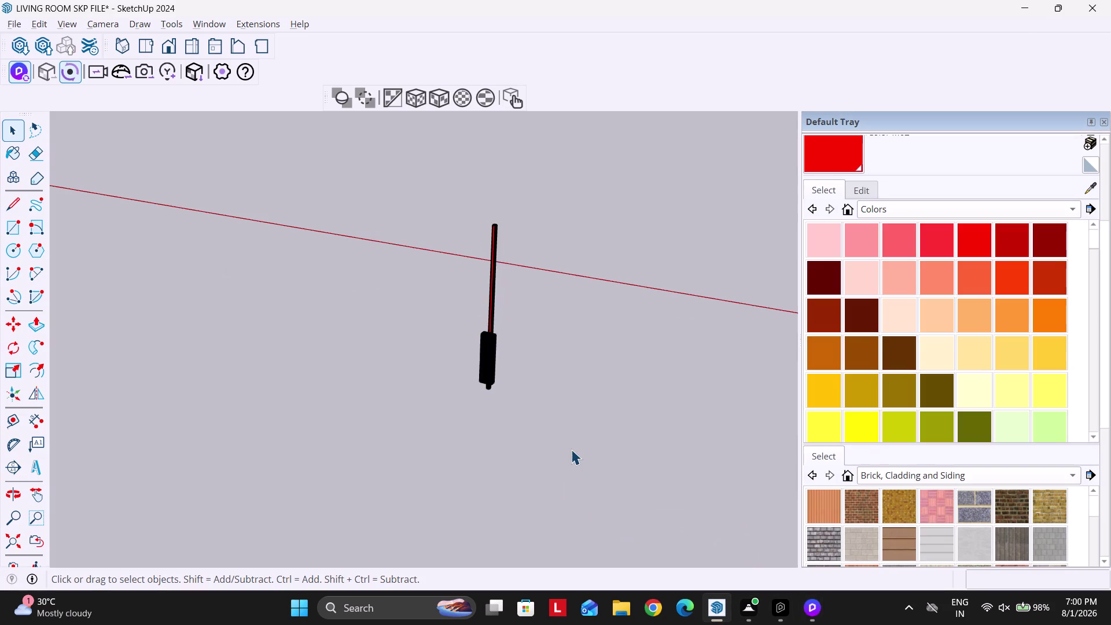
scroll(down, 3)
scroll(up, 3)
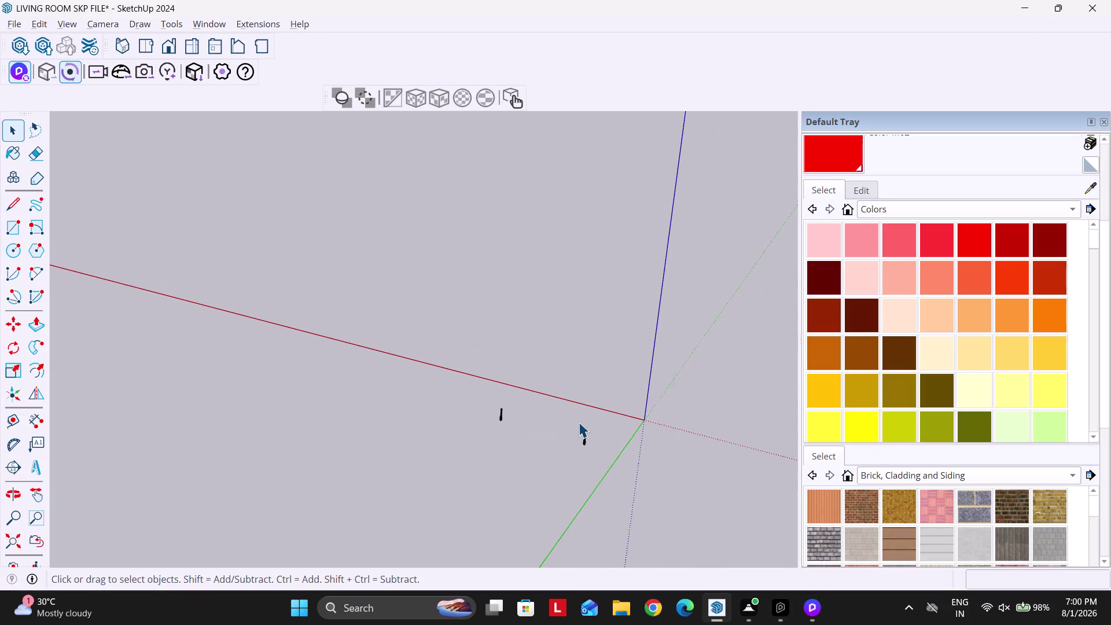
scroll(up, 3)
key(u)
scroll(down, 3)
Orbit out from the sconce to face the front of the living room.
middle_drag(607, 433, 215, 406)
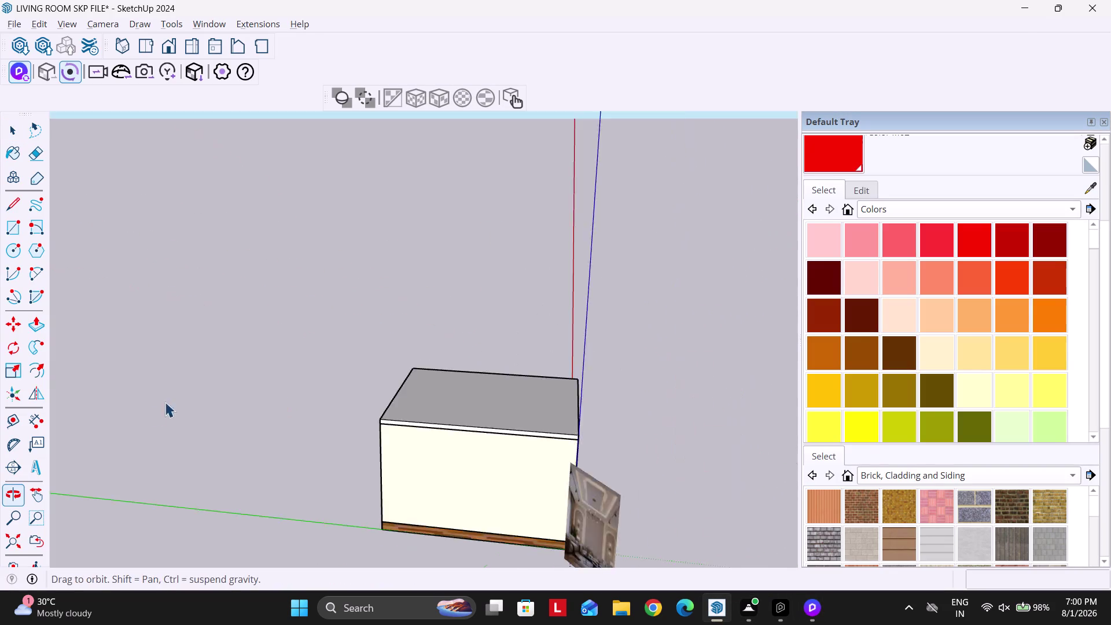
middle_drag(529, 450, 72, 398)
middle_drag(221, 465, 257, 411)
scroll(up, 3)
middle_drag(332, 459, 391, 449)
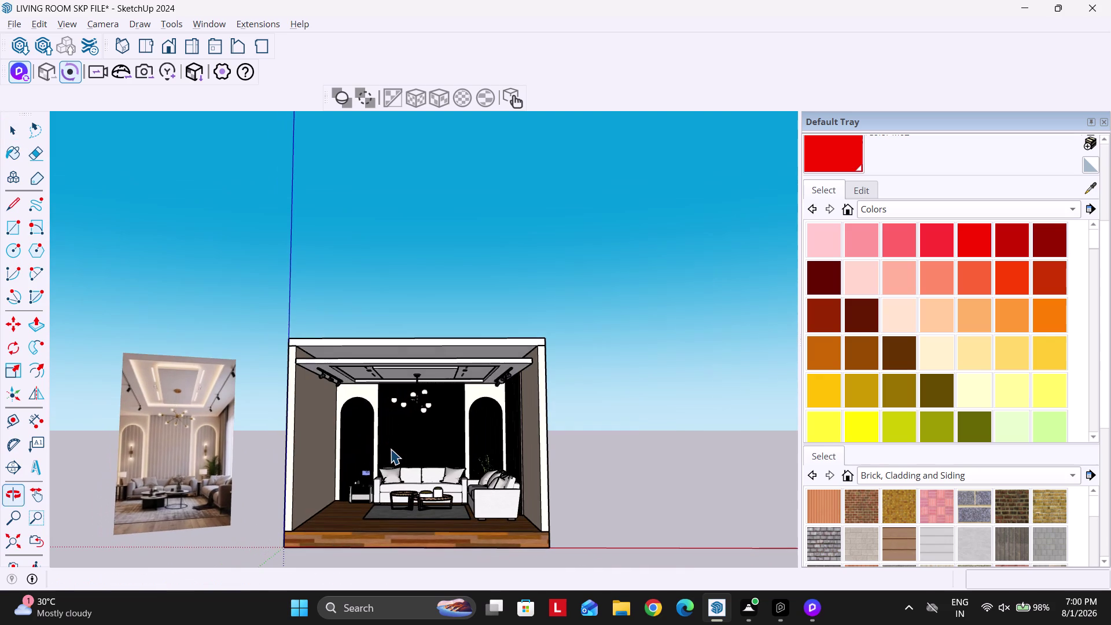
scroll(up, 3)
middle_drag(405, 452, 403, 357)
middle_drag(464, 354, 462, 386)
middle_drag(454, 368, 454, 376)
scroll(down, 3)
scroll(up, 3)
scroll(up, 3)
middle_drag(463, 369, 480, 366)
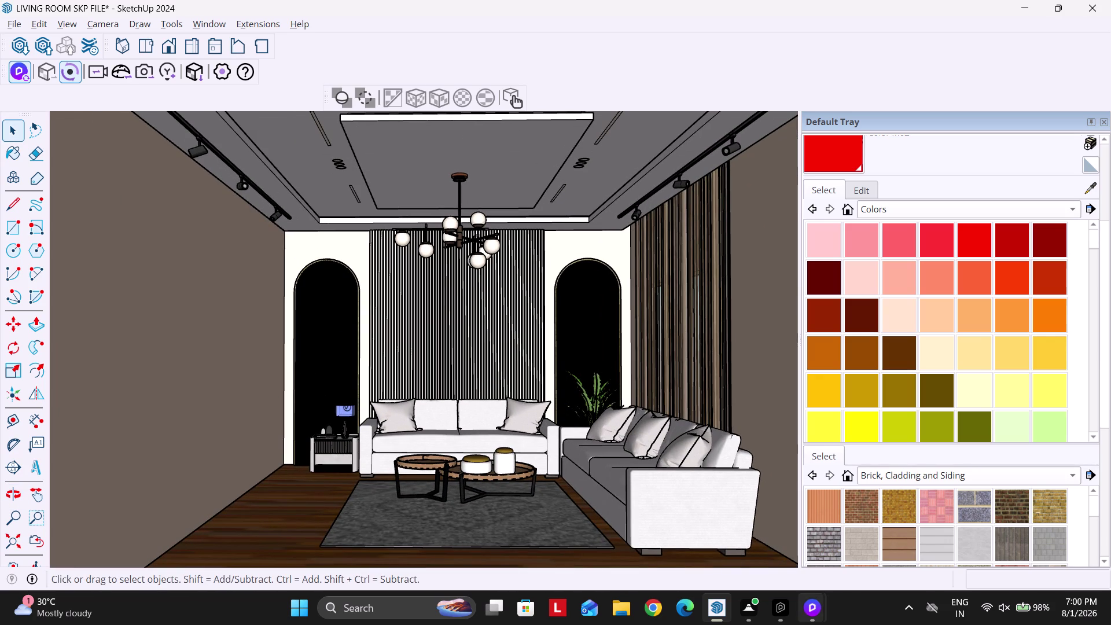
Reselect the front interior view scene.
click(816, 614)
click(764, 540)
scroll(up, 3)
scroll(up, 3)
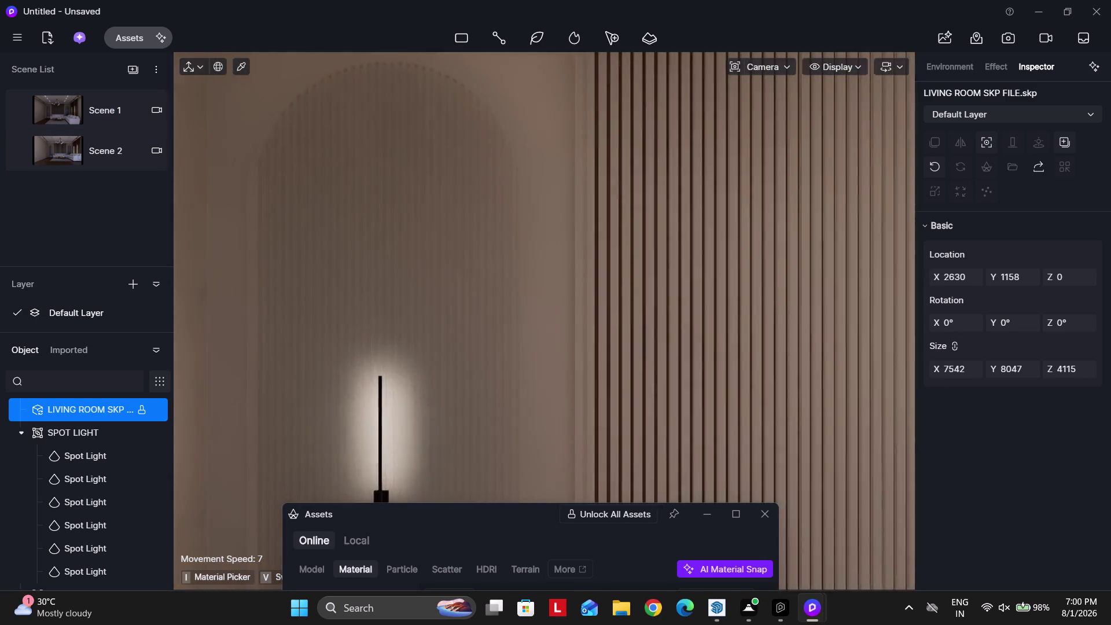
Fly the D5 camera along the fluted wall and jump back to Scene 1.
scroll(up, 3)
scroll(up, 3)
key(Escape)
scroll(up, 3)
key(Escape)
key(Escape)
scroll(down, 3)
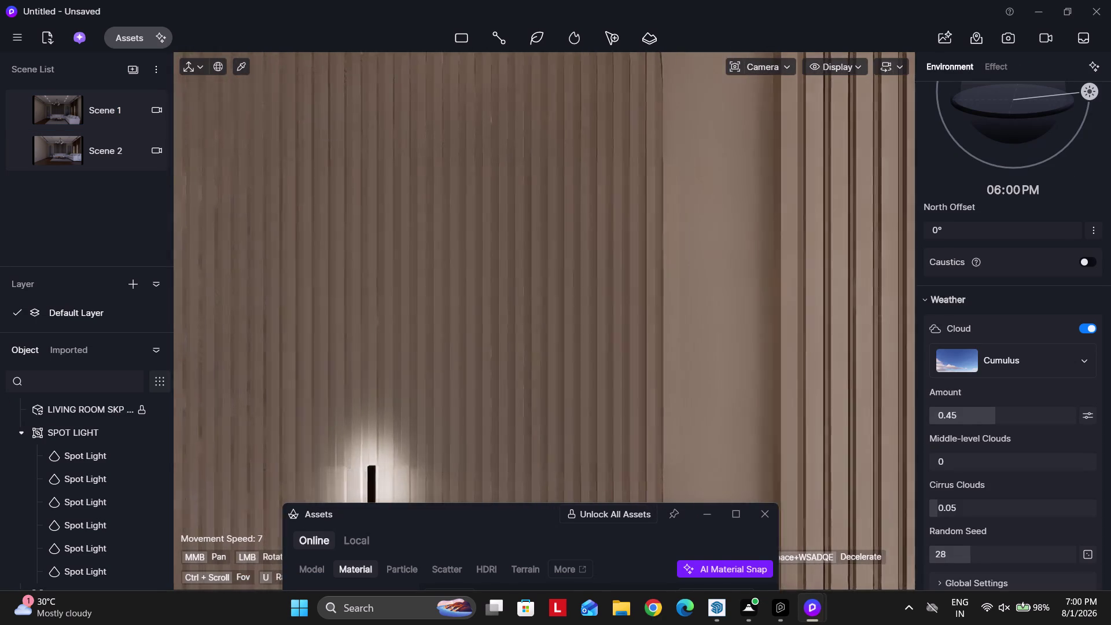
right_drag(466, 312, 526, 309)
scroll(up, 3)
key(Escape)
scroll(down, 3)
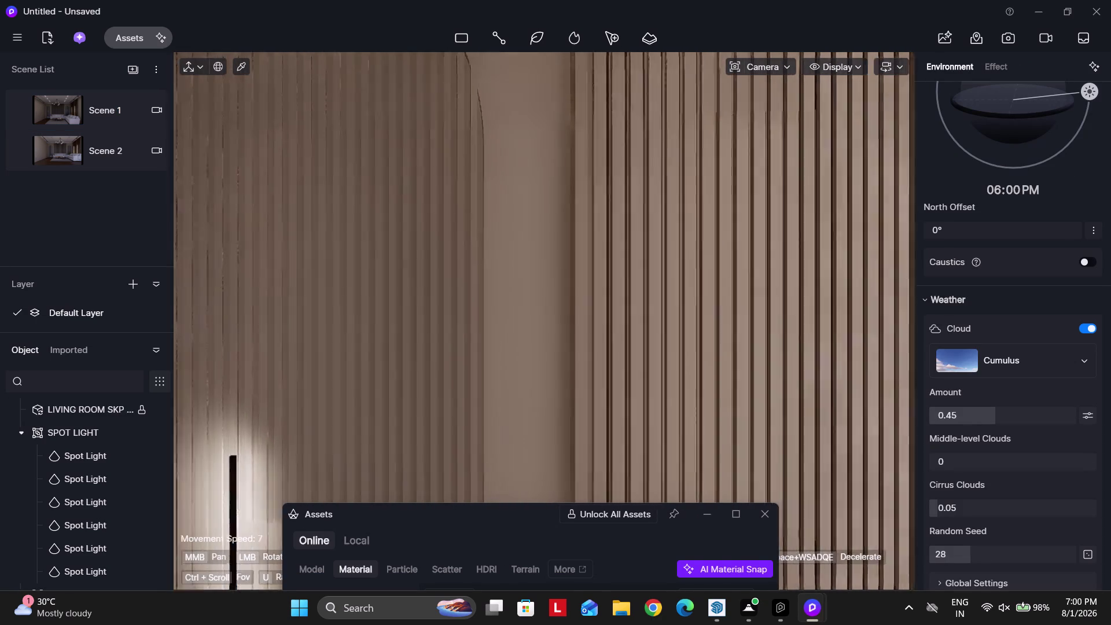
click(91, 111)
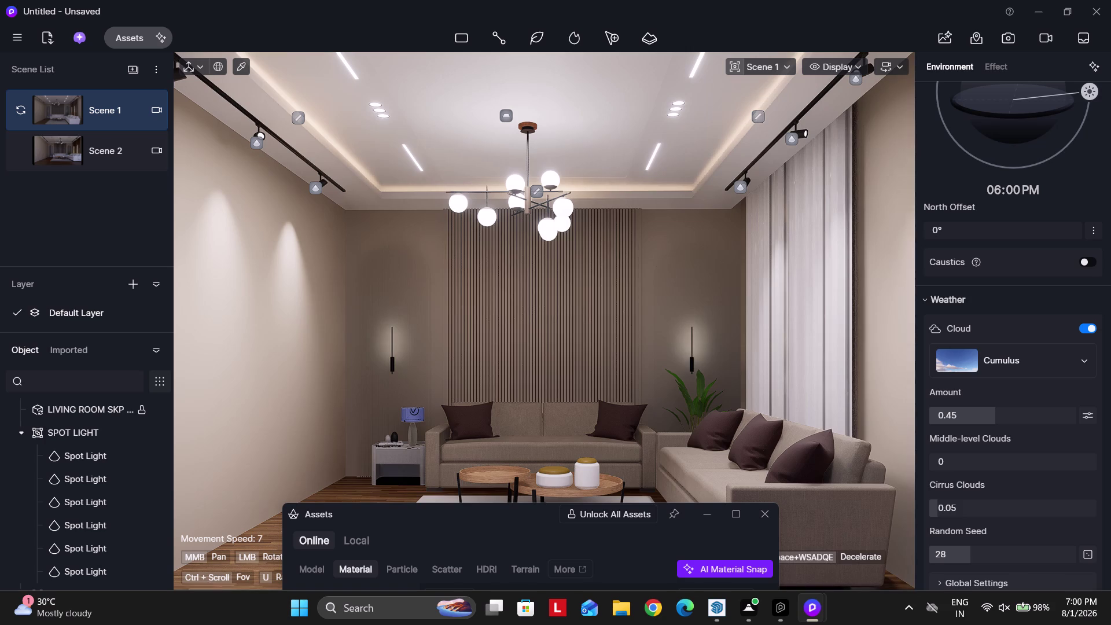
Move the camera toward the fluted wall, then switch to SketchUp.
key(Escape)
scroll(up, 3)
scroll(up, 3)
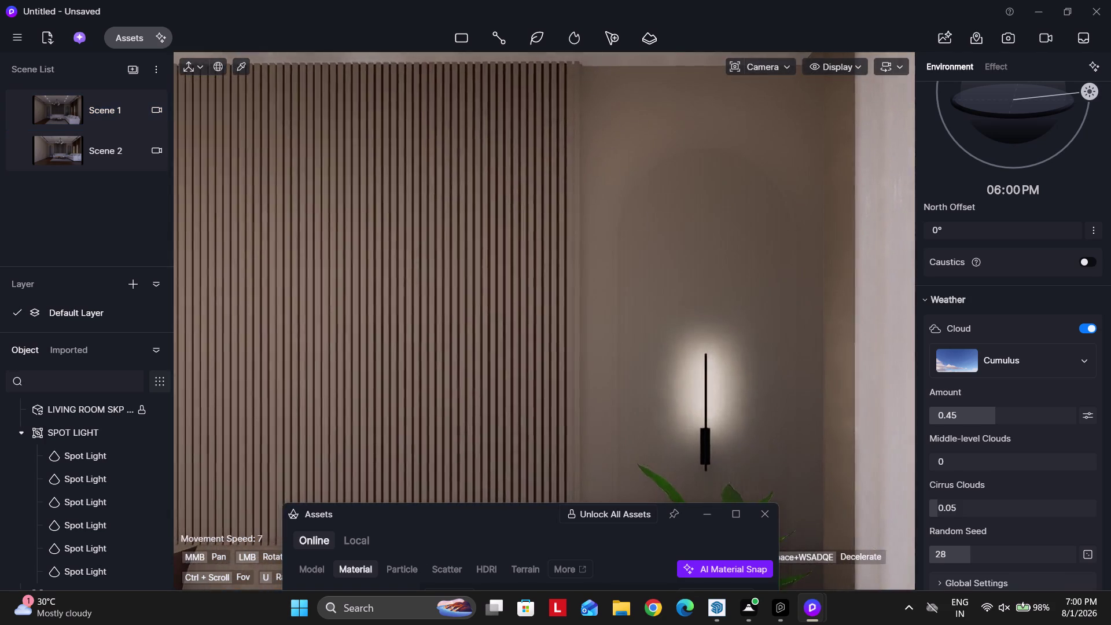
scroll(up, 3)
scroll(up, 3)
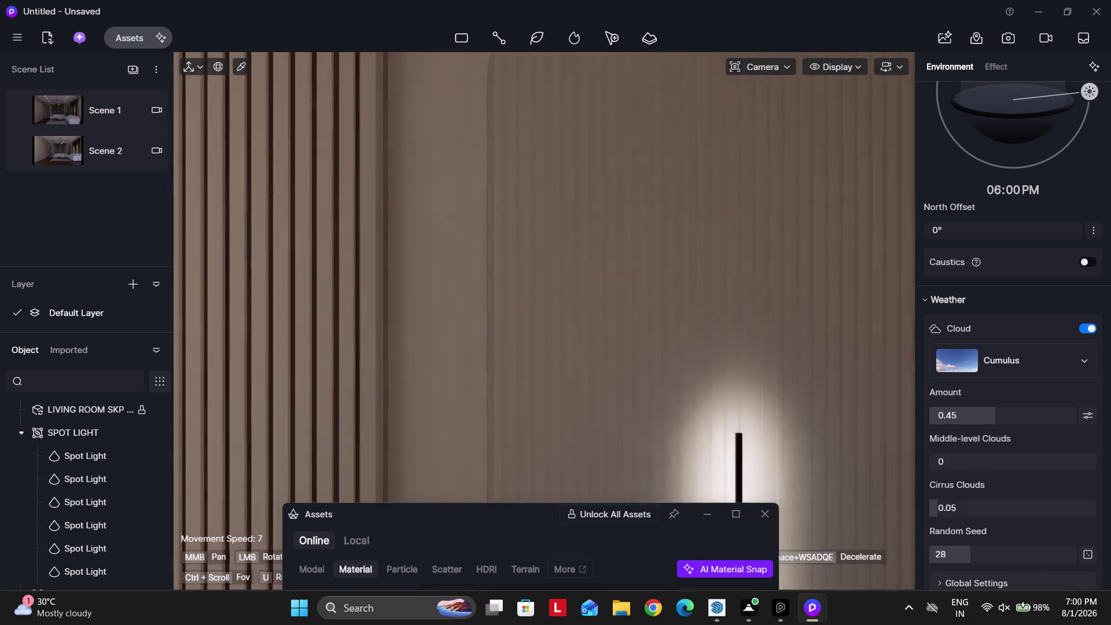
scroll(up, 3)
click(715, 609)
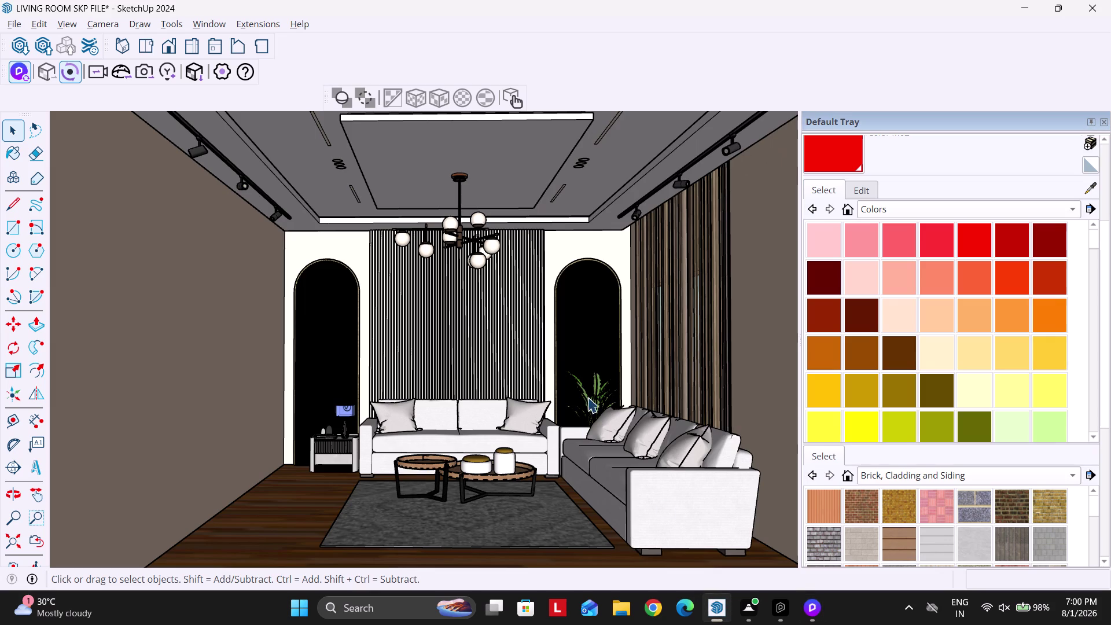
Orbit around the fluted wall trying slat selections, undoing the stray picks.
key(Escape)
scroll(up, 3)
click(541, 320)
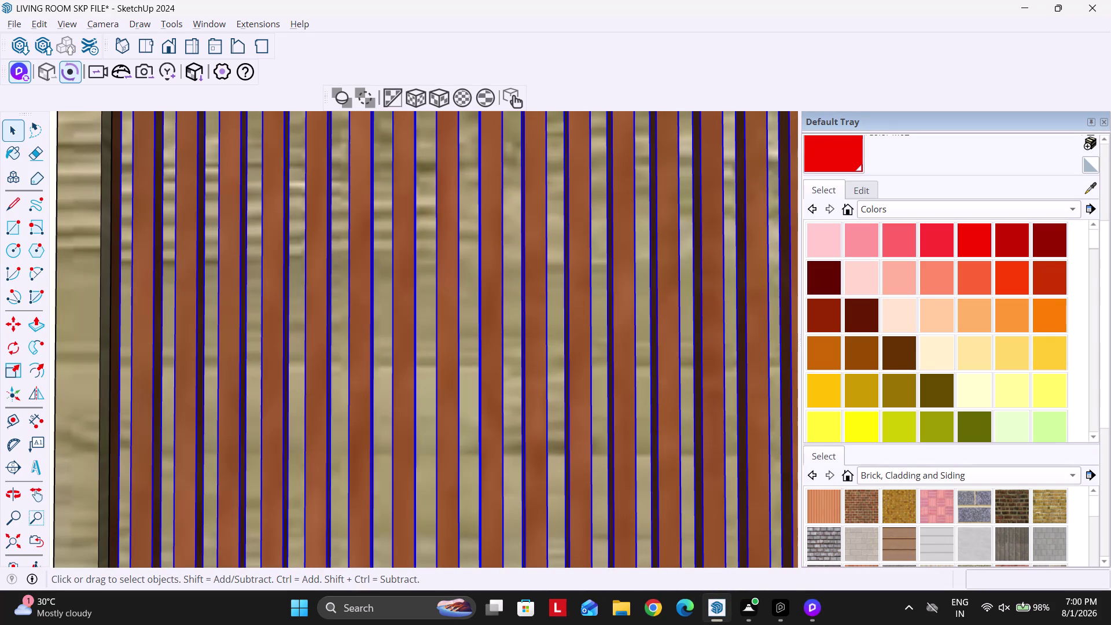
click(392, 101)
scroll(down, 3)
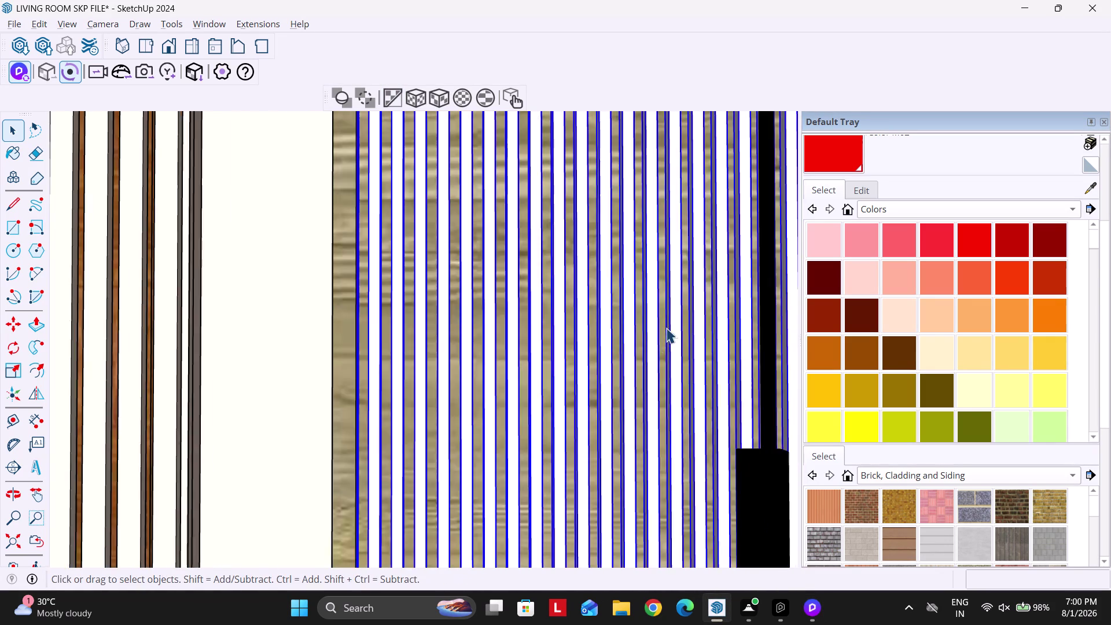
scroll(down, 3)
middle_drag(394, 346, 641, 345)
scroll(up, 3)
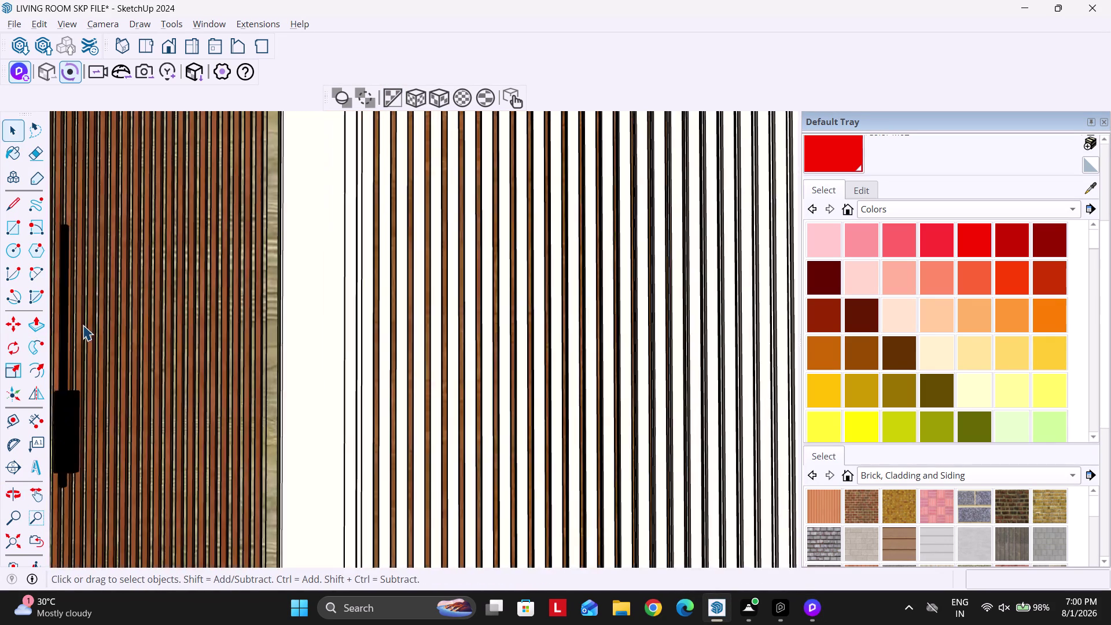
scroll(up, 3)
click(251, 359)
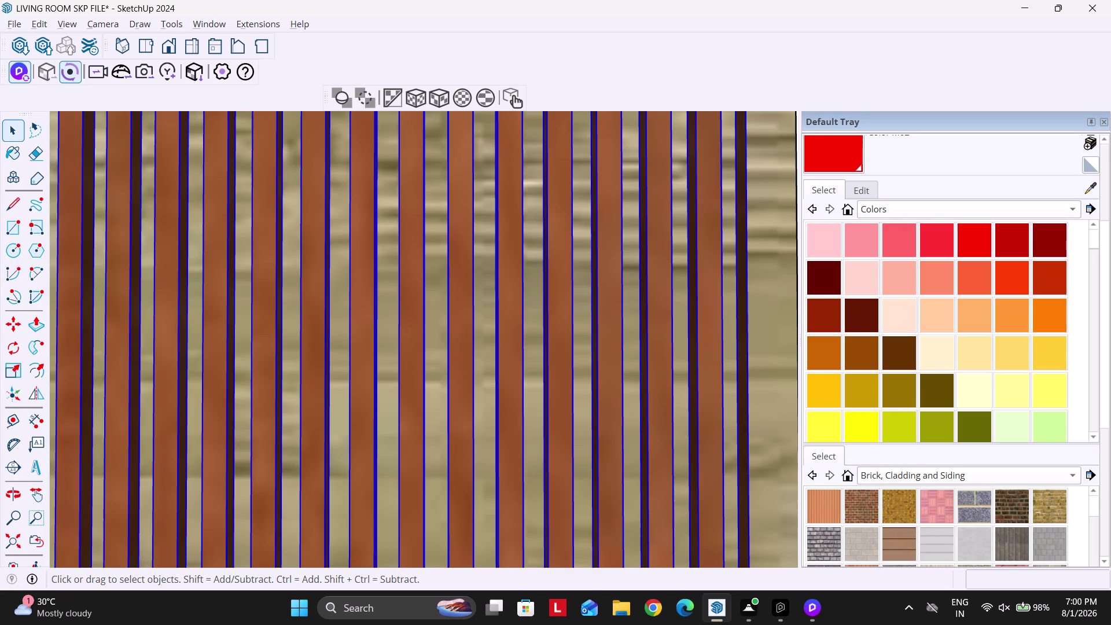
click(385, 96)
scroll(down, 3)
key(ctrl+z)
key(ctrl+z)
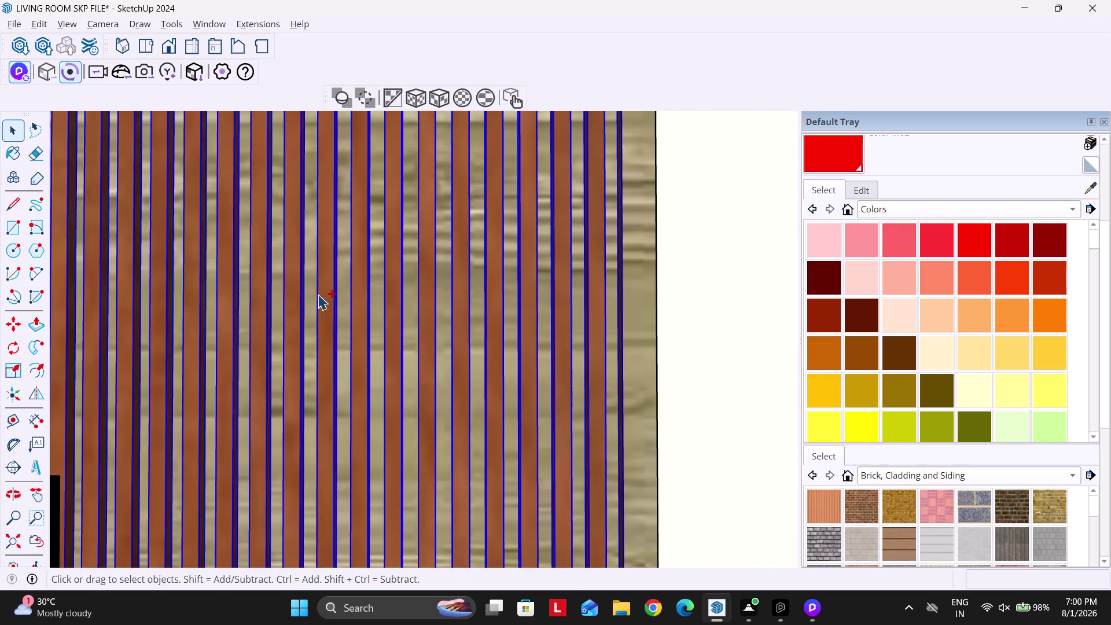
scroll(down, 3)
middle_drag(579, 342, 365, 344)
scroll(up, 3)
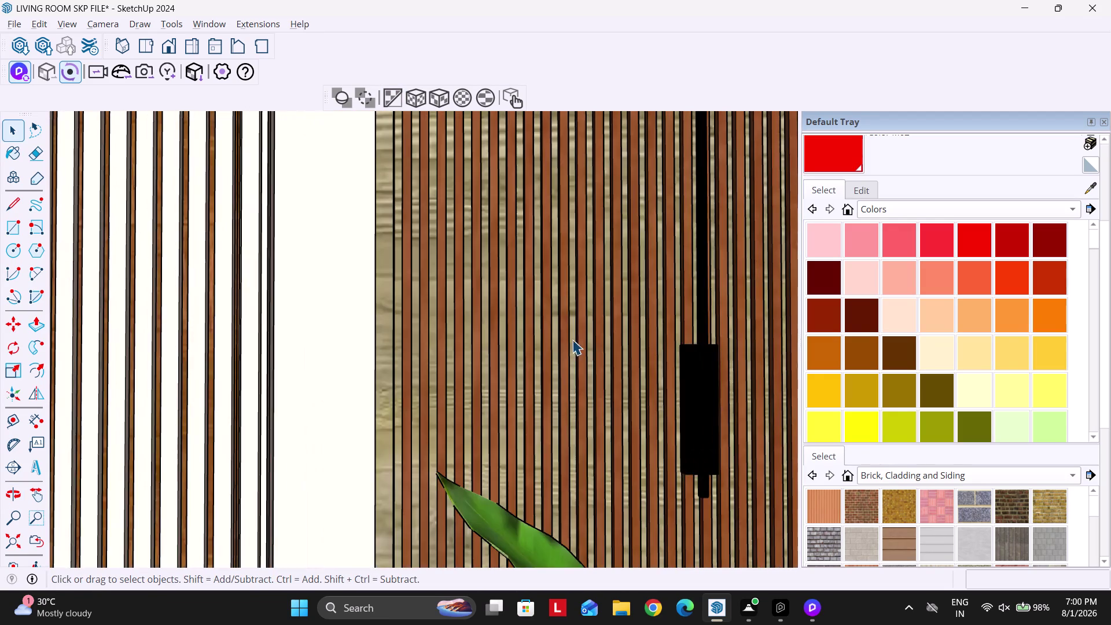
Open the slat group for editing and pick a single slat inside it.
double_click(542, 331)
click(549, 333)
key(Escape)
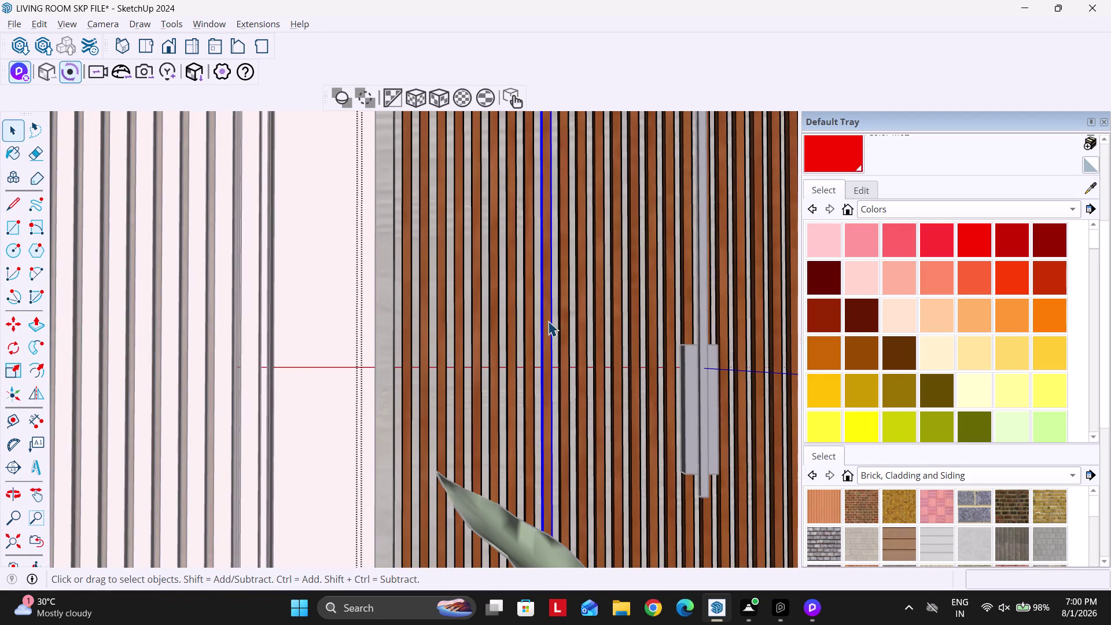
key(Escape)
scroll(down, 3)
click(482, 355)
key(h)
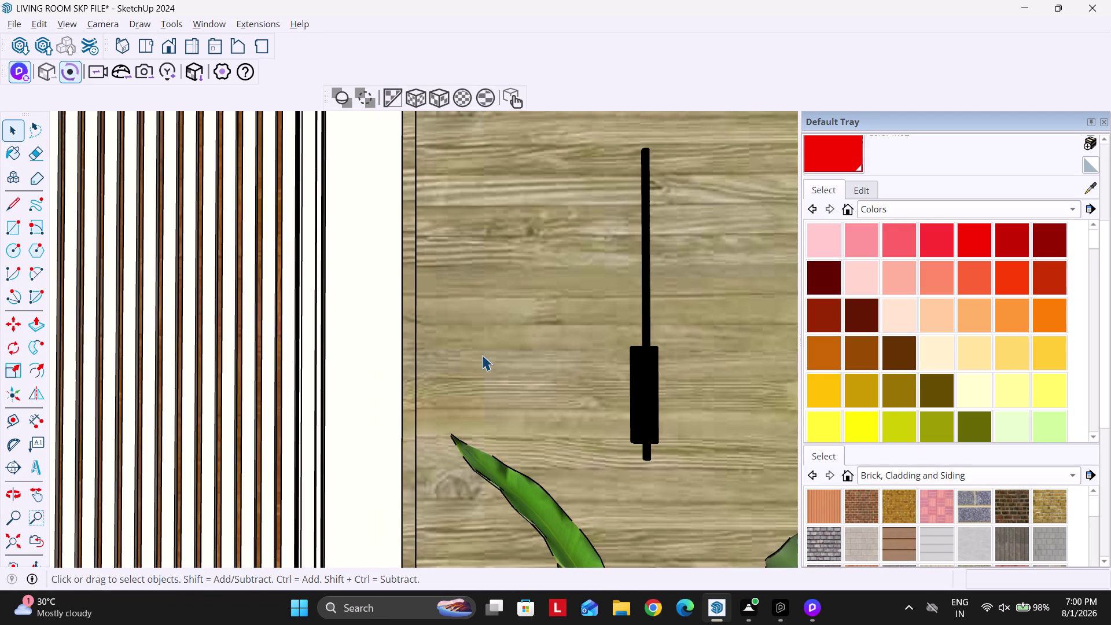
key(ctrl+z)
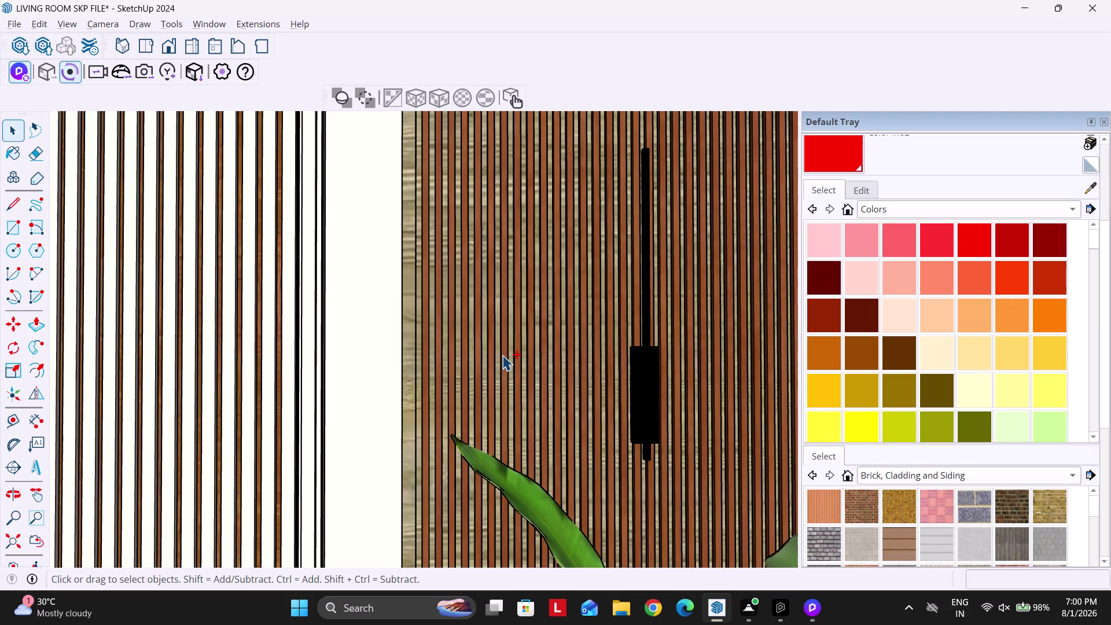
click(521, 346)
Pan out over the whole wall, select the slats and list the material collections.
scroll(down, 3)
middle_drag(389, 353, 723, 361)
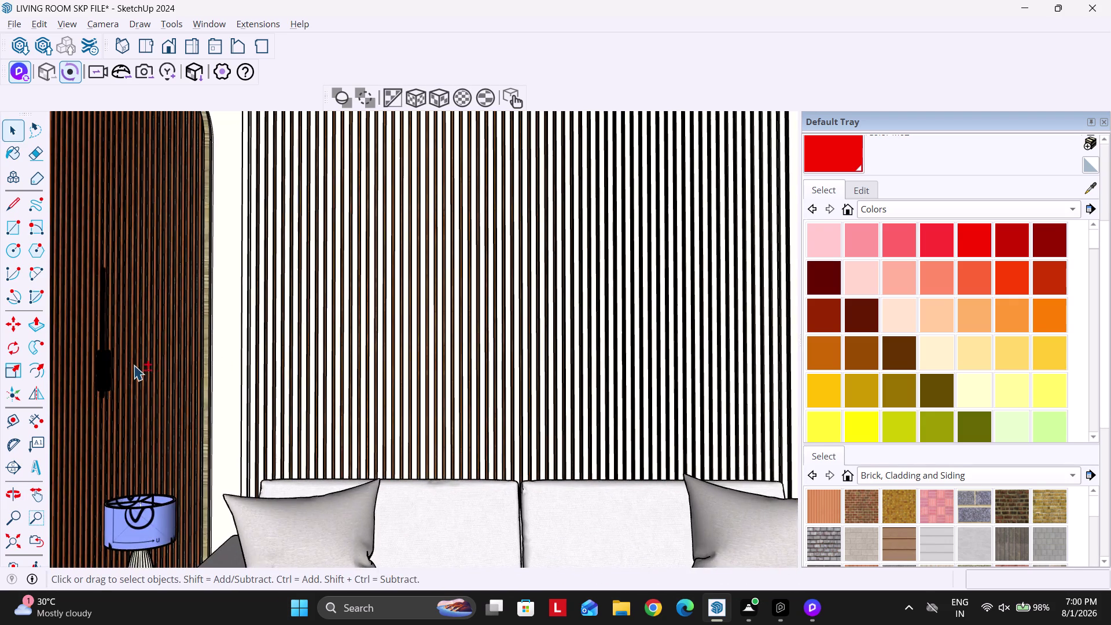
scroll(up, 3)
click(238, 363)
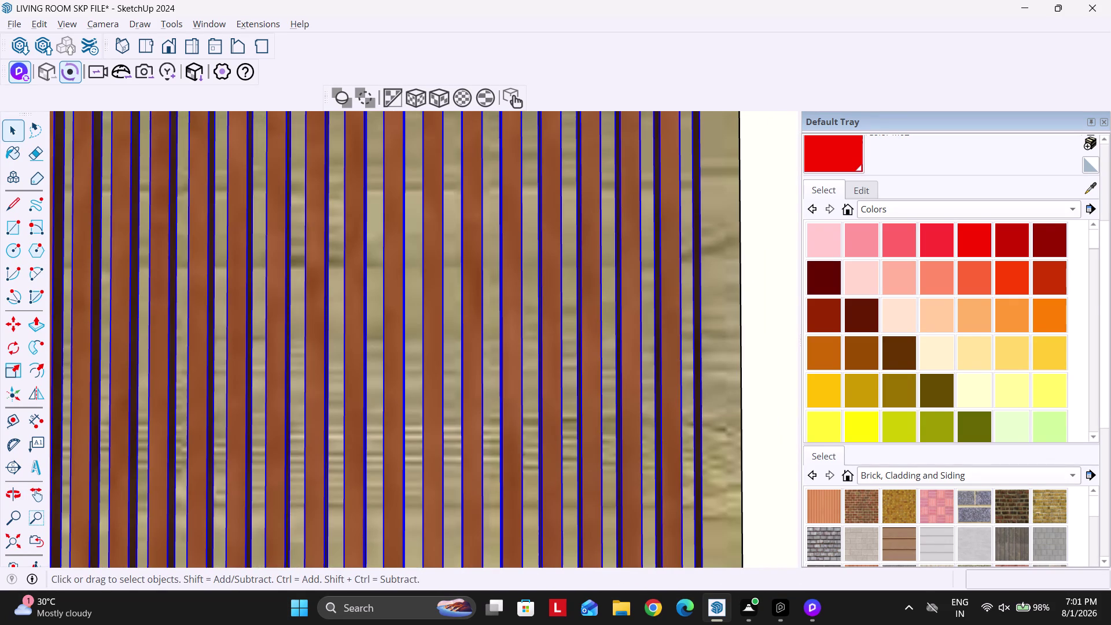
scroll(down, 3)
scroll(up, 3)
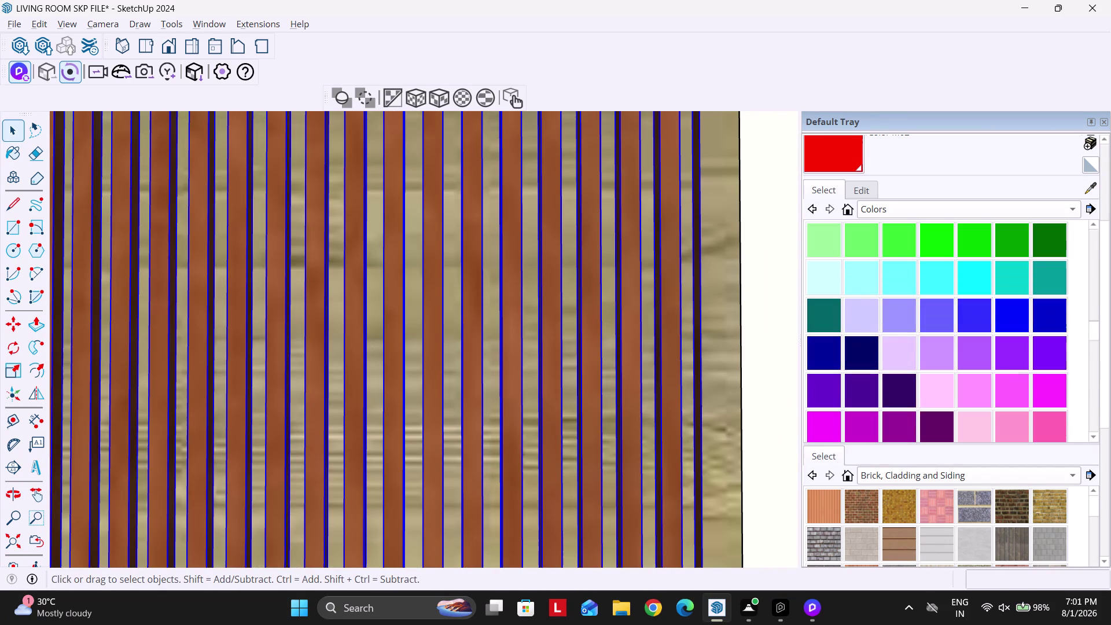
click(897, 209)
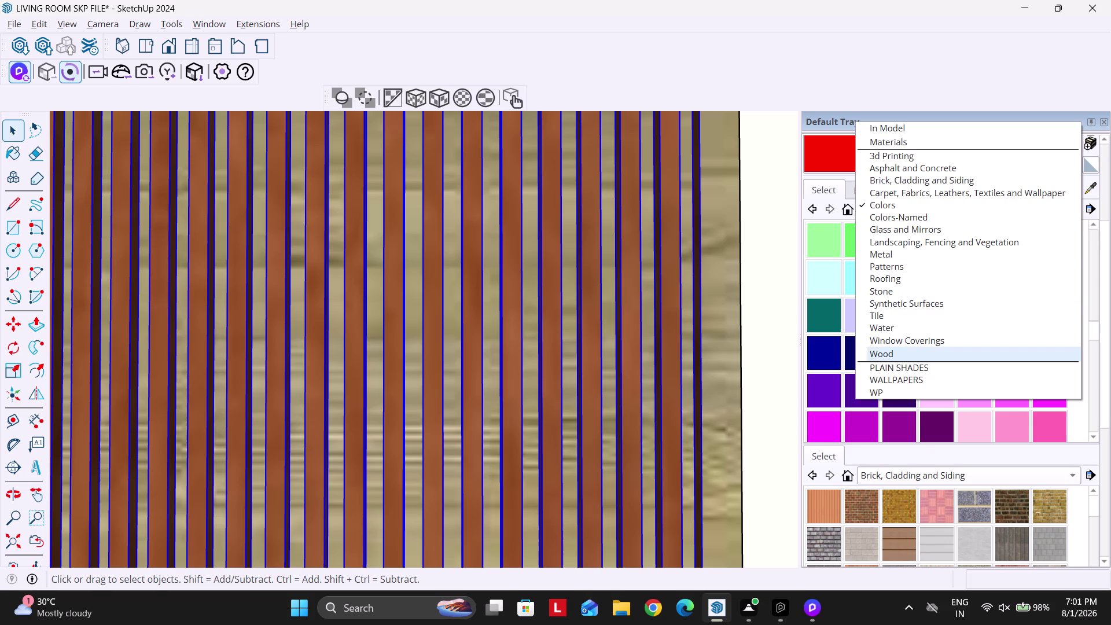
Paint the fluted slats with a swatch from the Wood collection, then switch to D5.
click(895, 353)
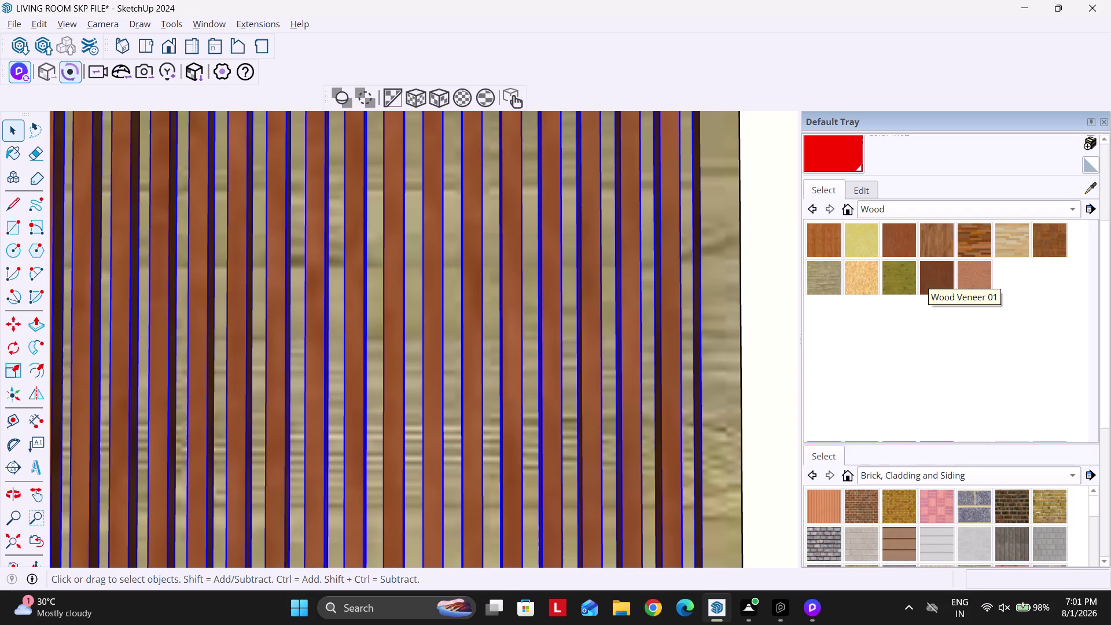
click(899, 244)
scroll(up, 3)
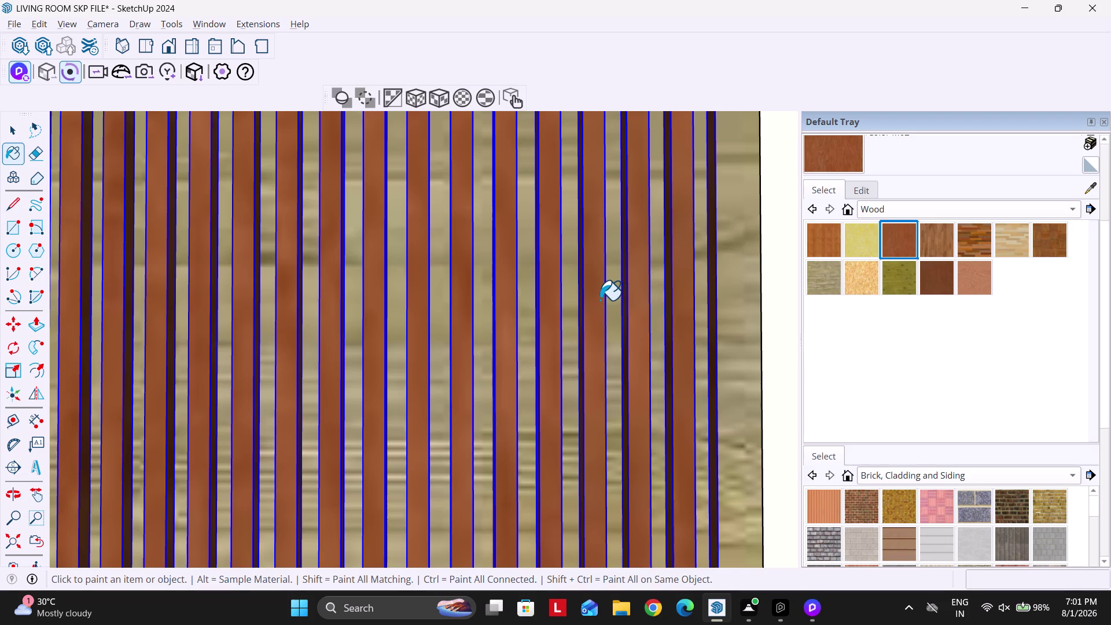
scroll(up, 3)
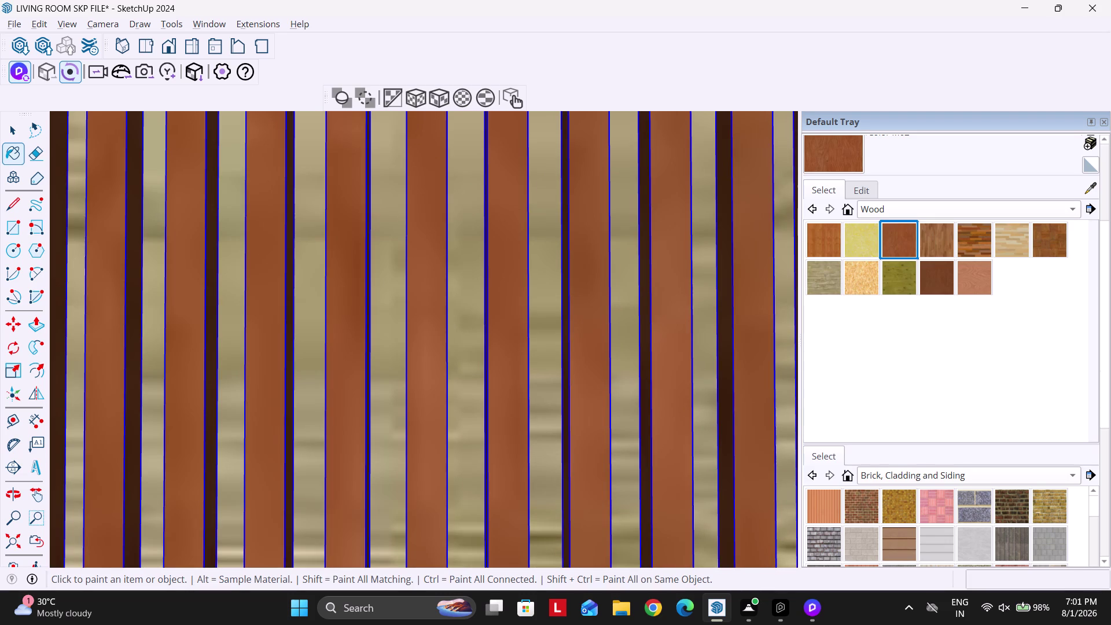
click(825, 243)
click(665, 264)
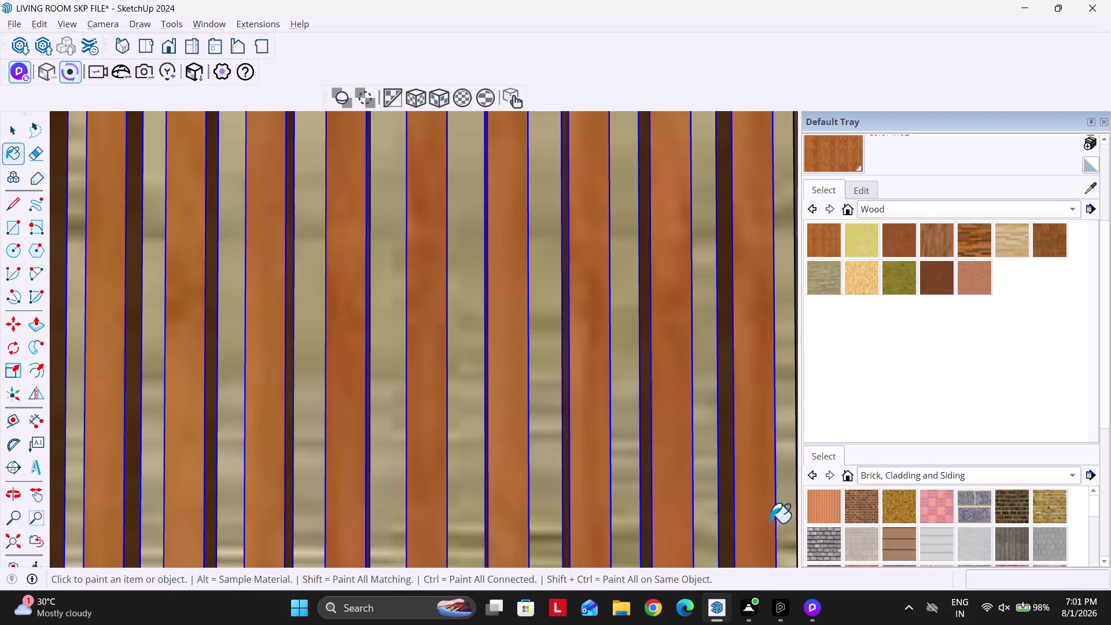
click(723, 609)
scroll(down, 3)
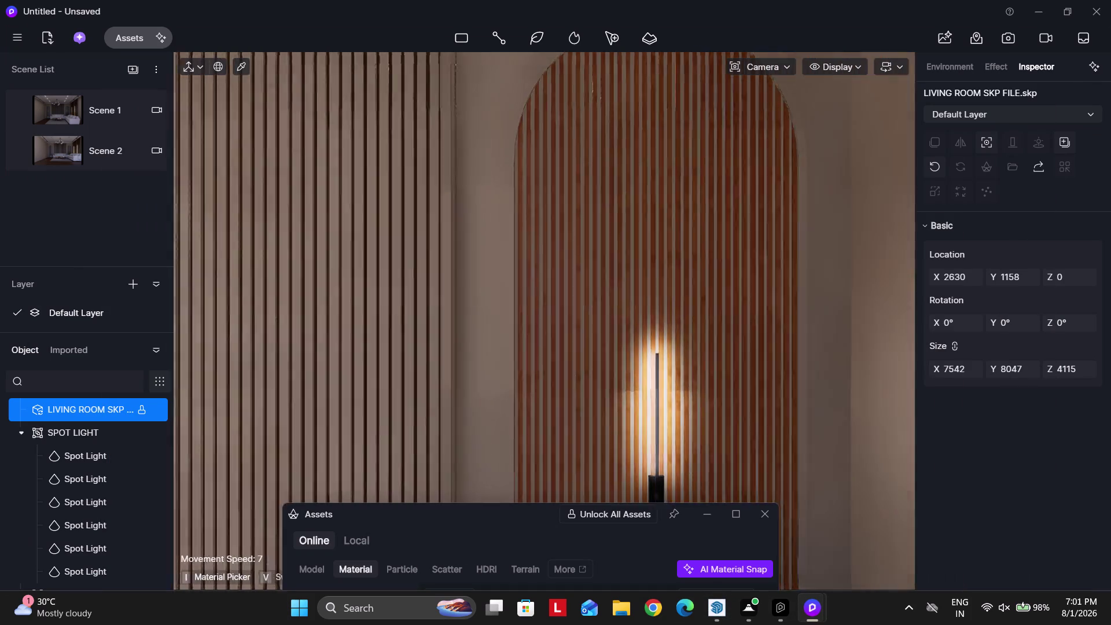
Jump to Scene 1, pick the slats' material, and drag the Assets library up.
scroll(down, 3)
click(97, 108)
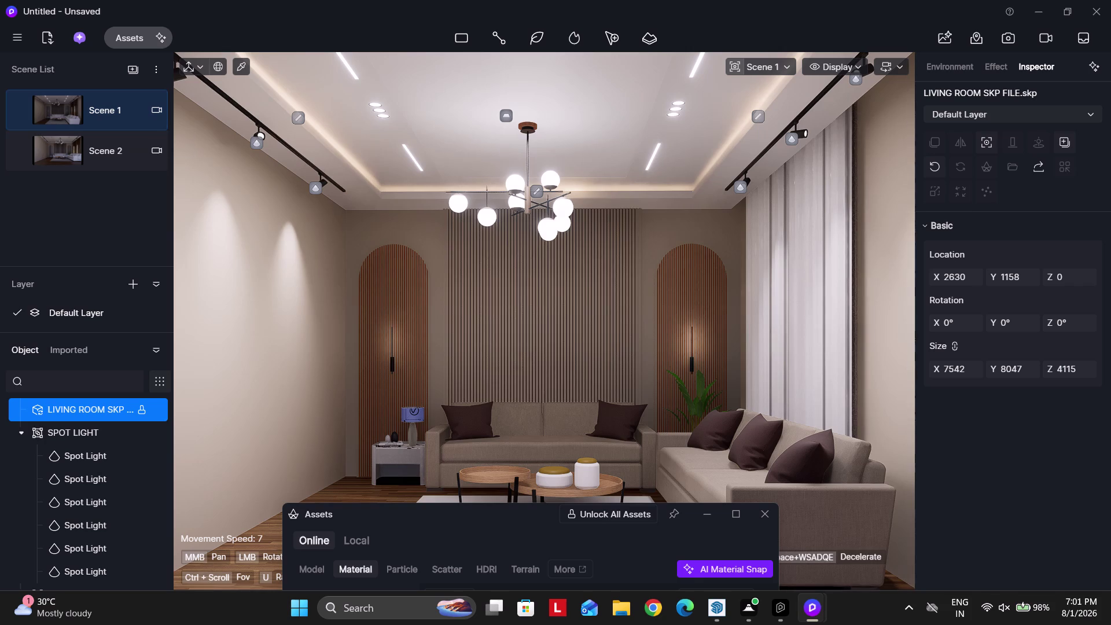
scroll(up, 3)
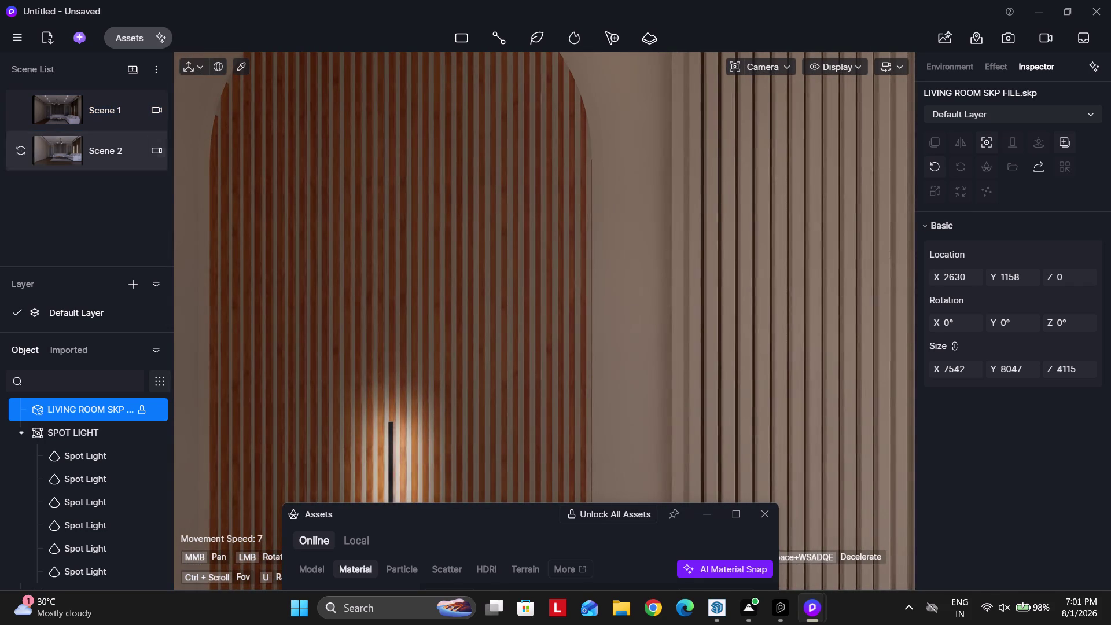
click(237, 65)
scroll(up, 3)
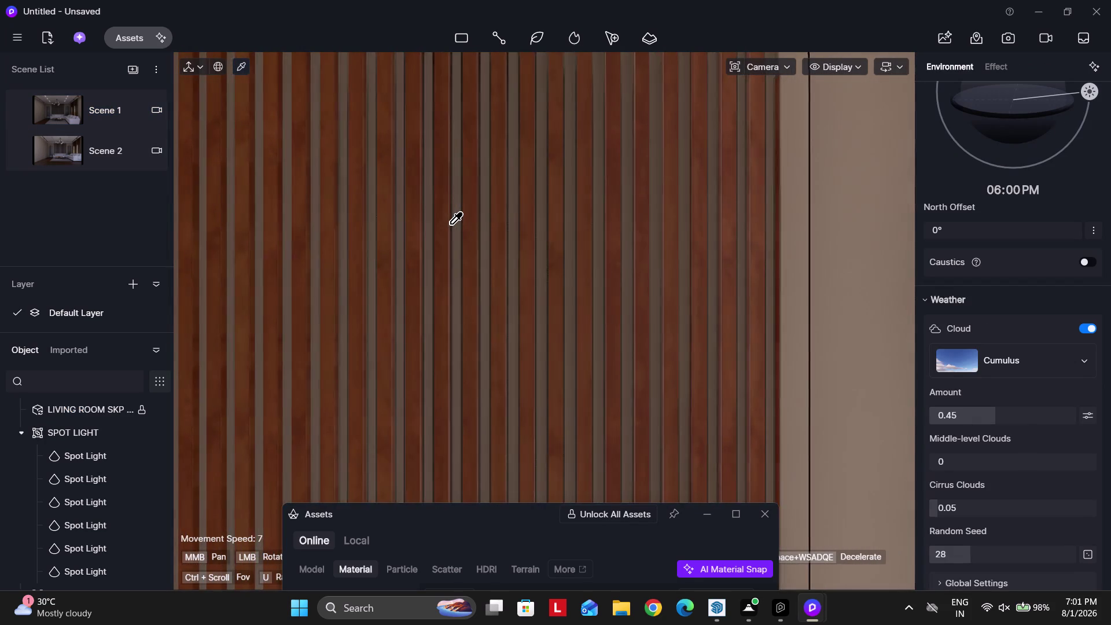
click(449, 223)
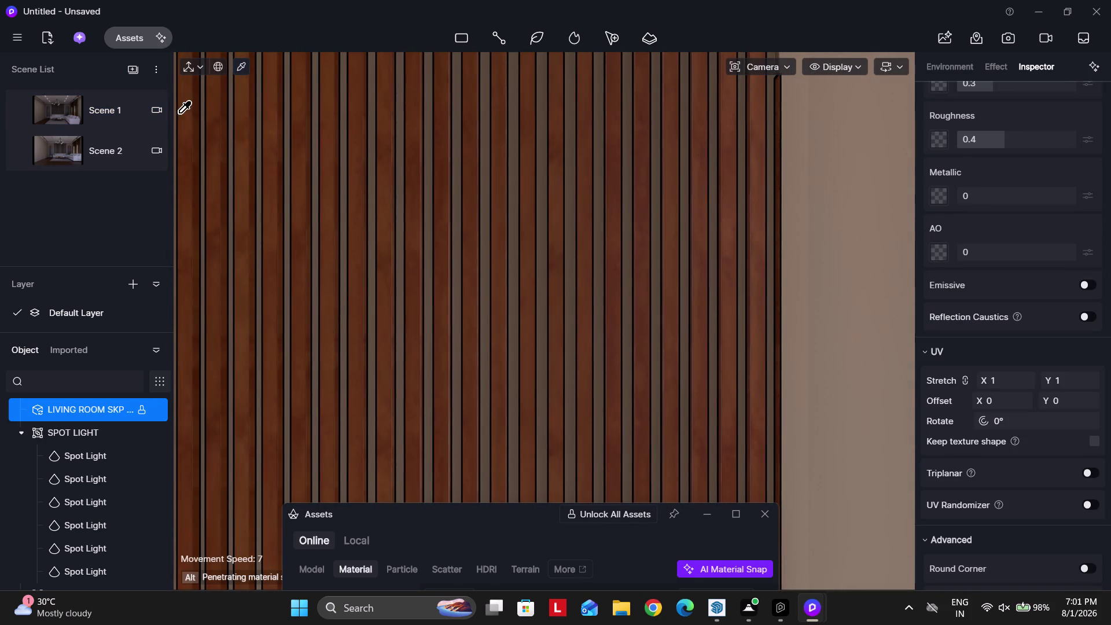
drag(398, 516, 684, 48)
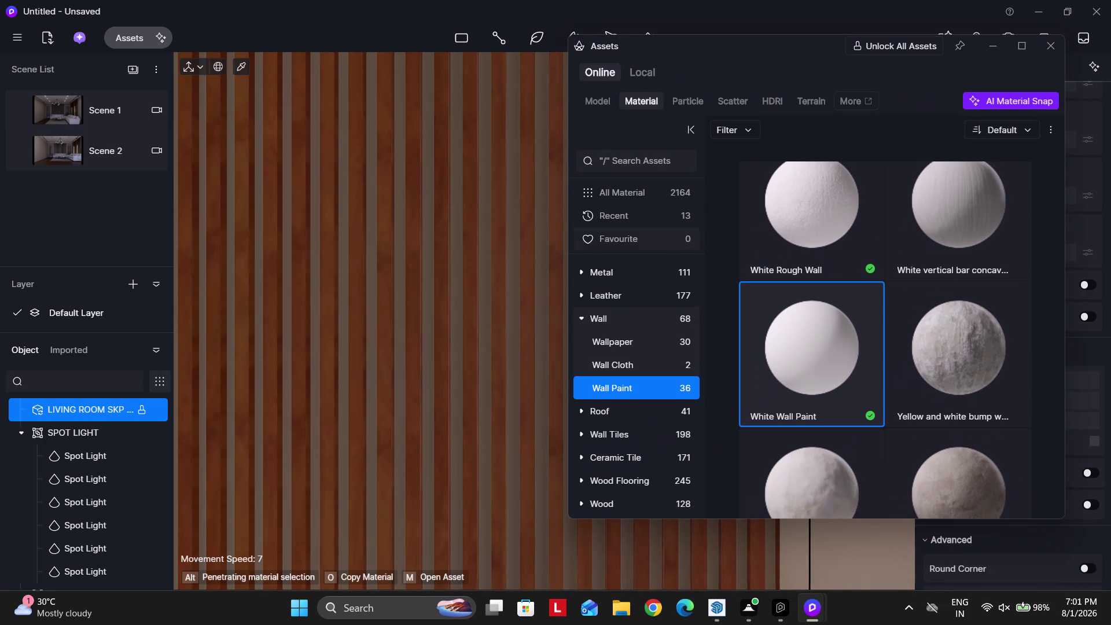
Open the Wood category in the Assets material library.
scroll(up, 3)
scroll(up, 3)
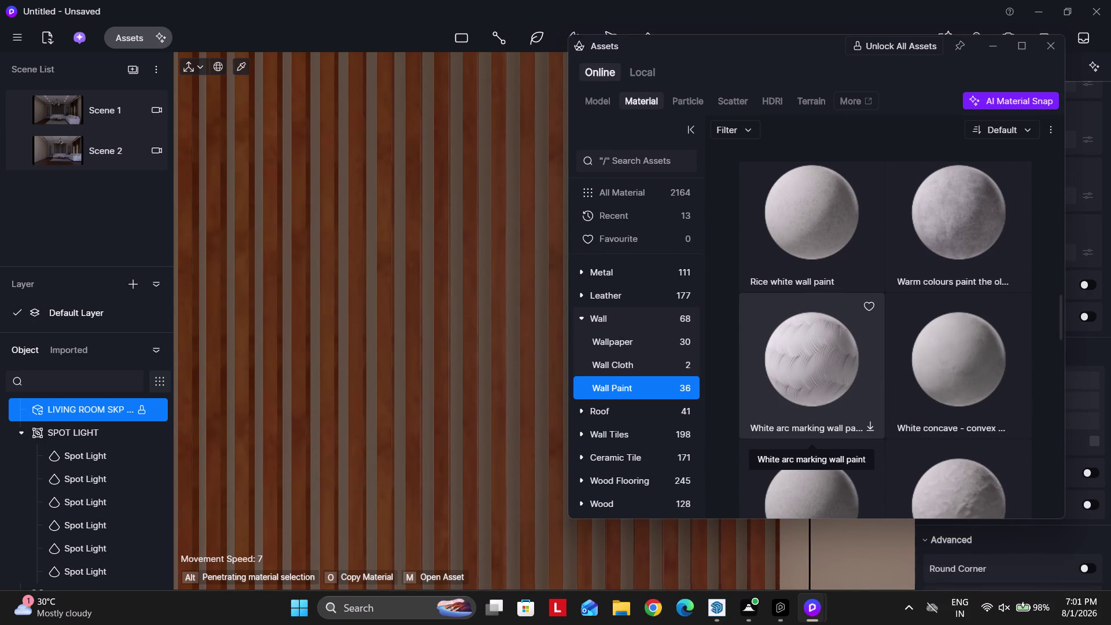
scroll(down, 3)
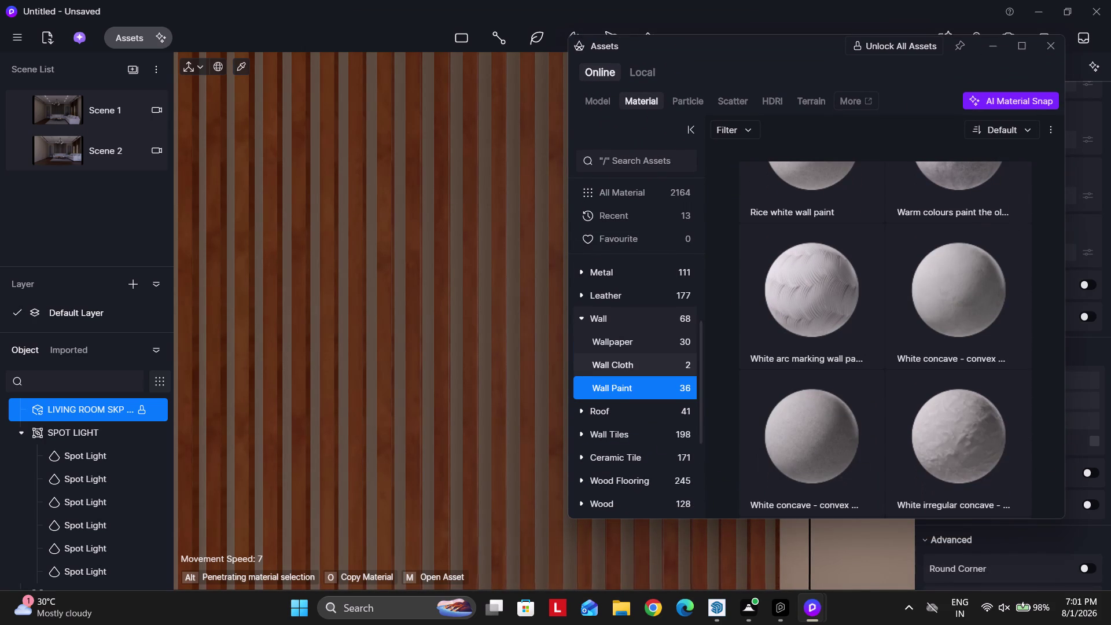
scroll(down, 3)
scroll(down, 3)
click(609, 364)
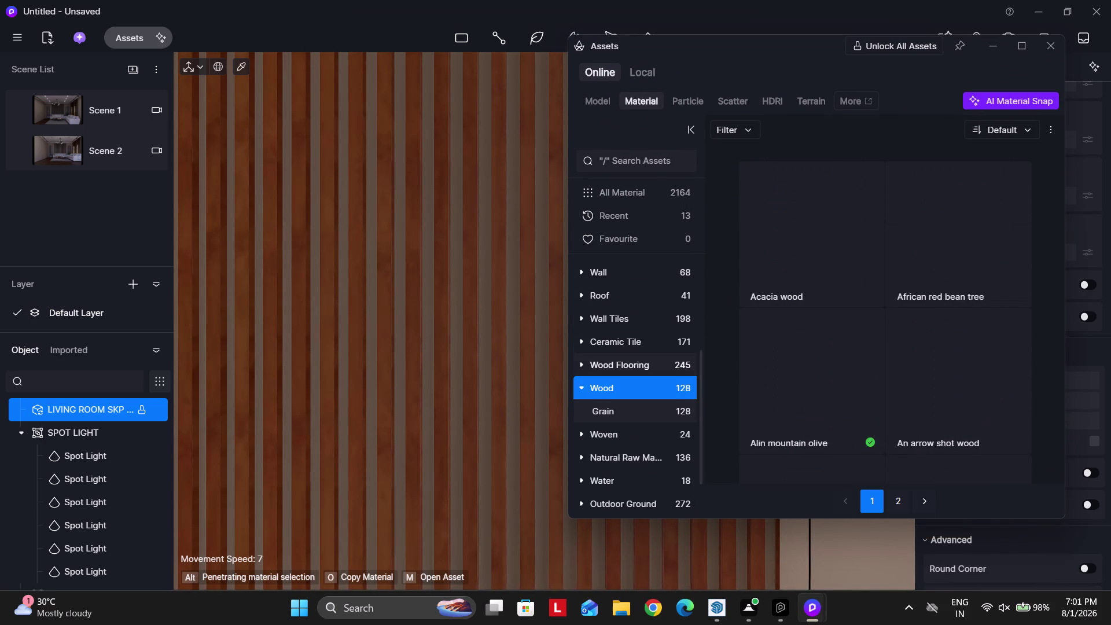
Apply Light Brown Maple to the fluted wall slats and return to the Scene 1 view.
scroll(down, 3)
scroll(down, 3)
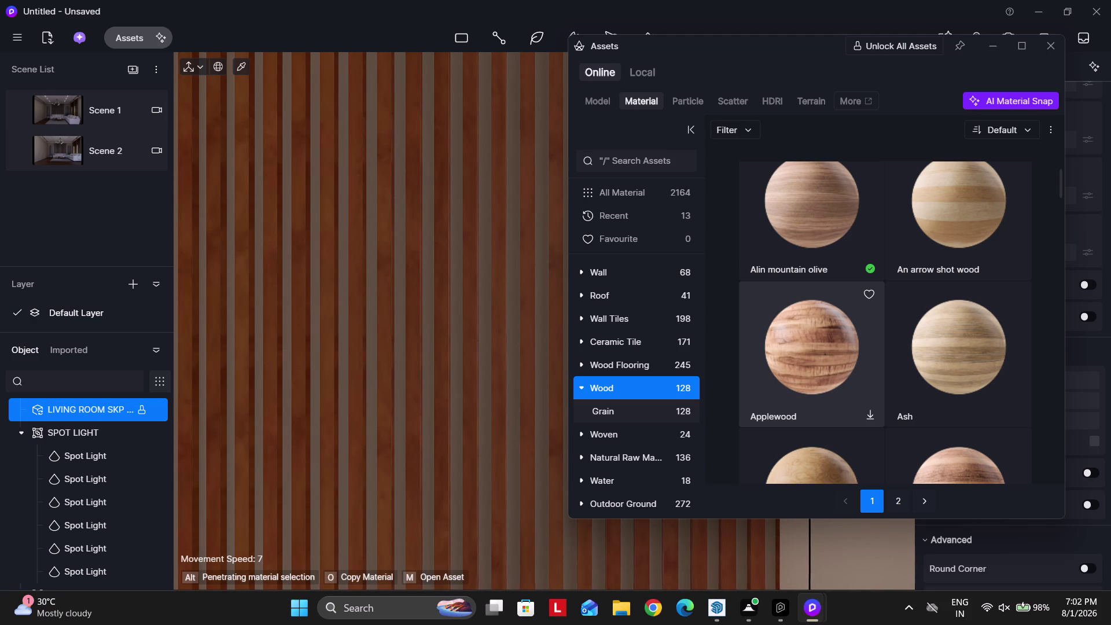
scroll(down, 3)
scroll(down, 3)
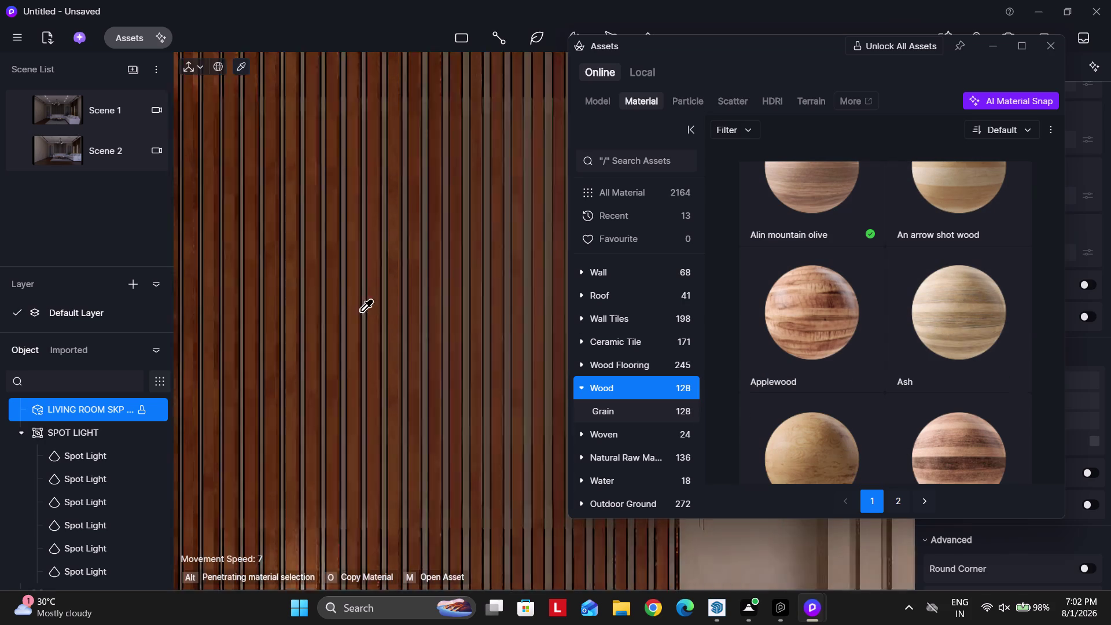
scroll(down, 3)
scroll(down, 3)
scroll(down, 3)
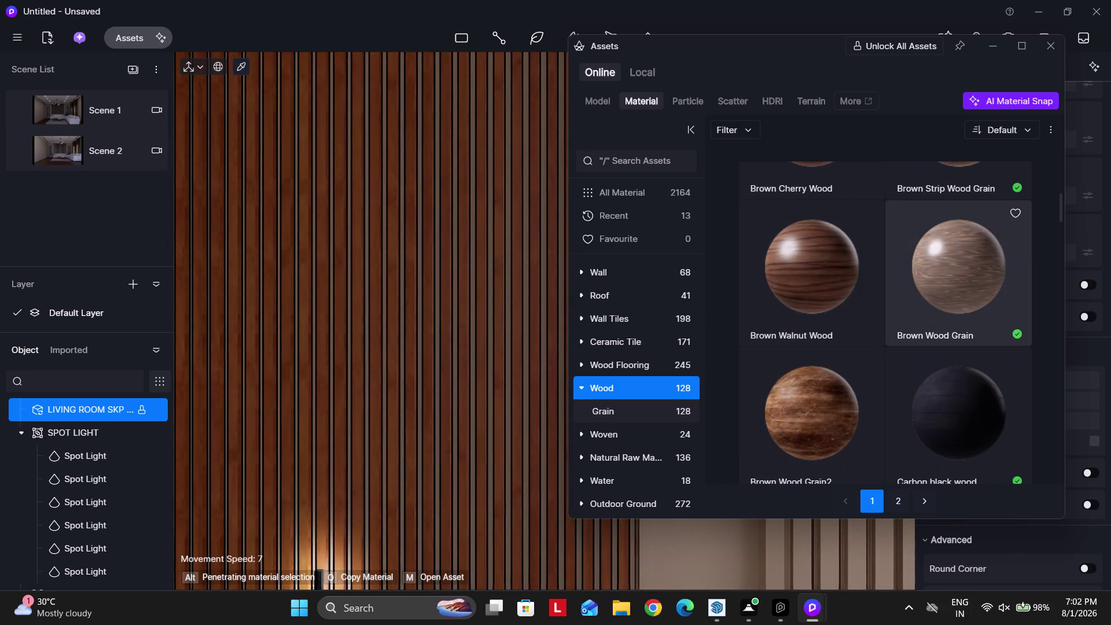
scroll(down, 3)
scroll(down, 3)
scroll(down, 3)
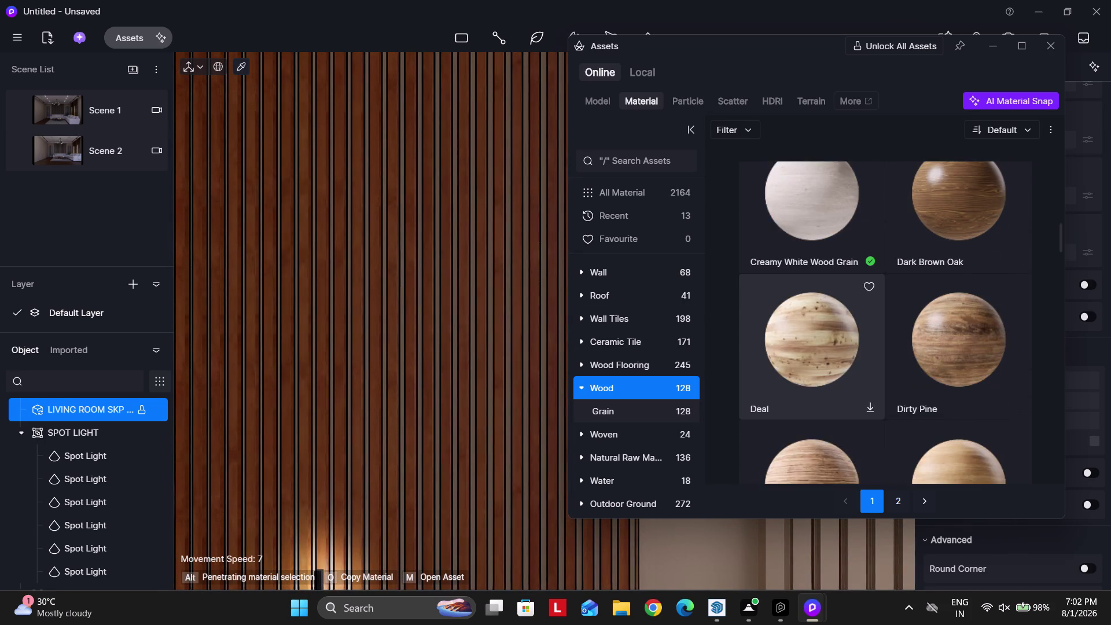
scroll(down, 3)
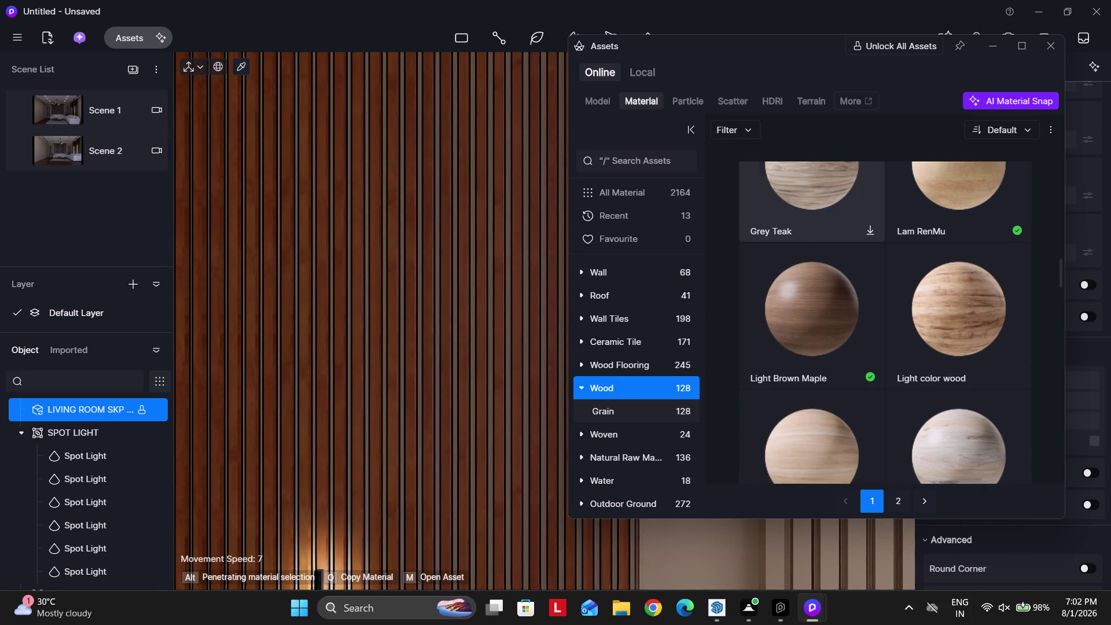
click(817, 325)
scroll(up, 3)
click(442, 300)
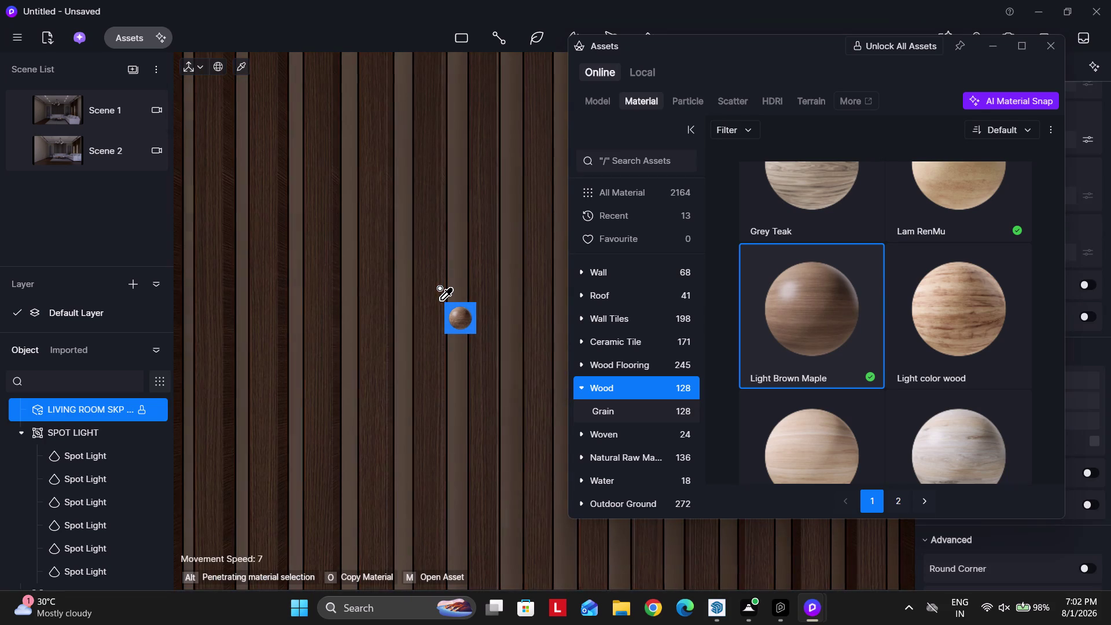
click(110, 103)
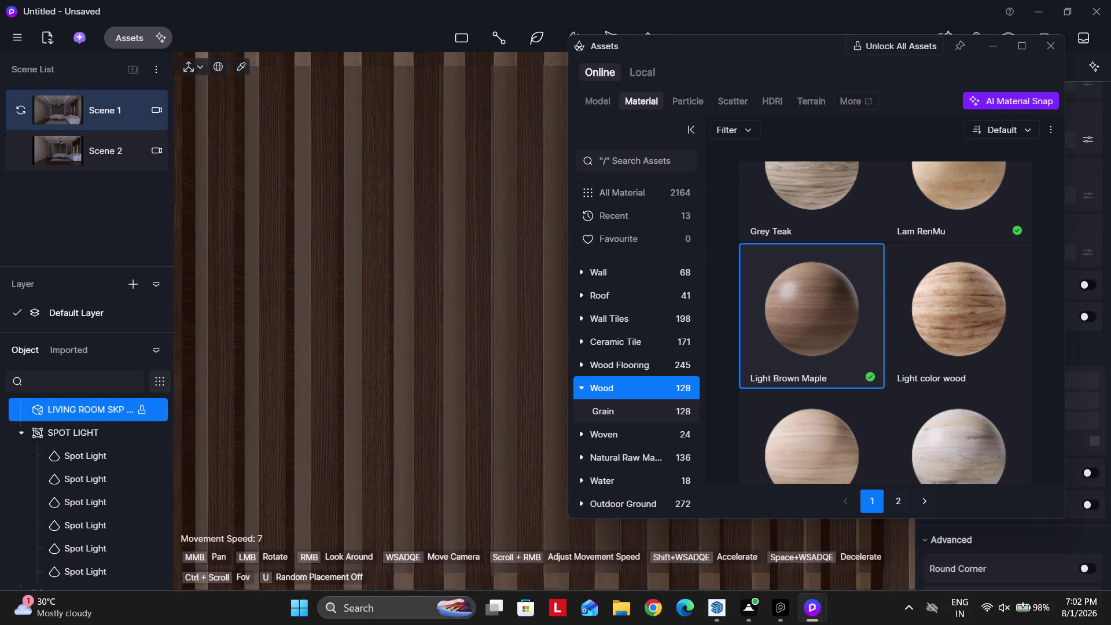
drag(676, 39, 721, 73)
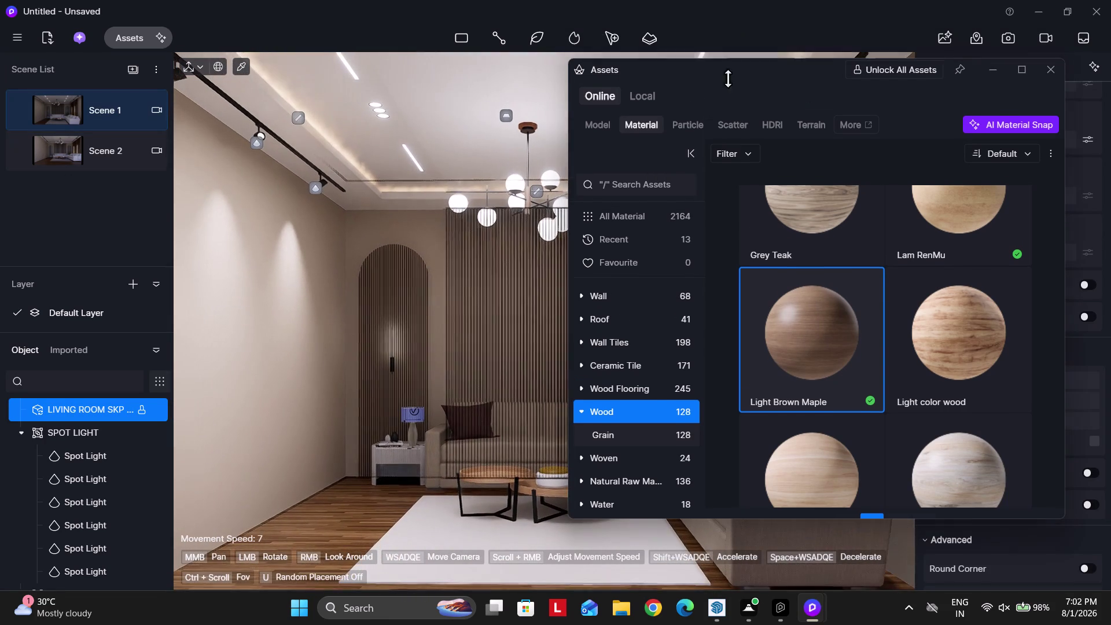
Move the material library aside, select Scene 1, and close the library.
drag(720, 73, 833, 368)
drag(642, 94, 754, 429)
scroll(up, 3)
click(97, 114)
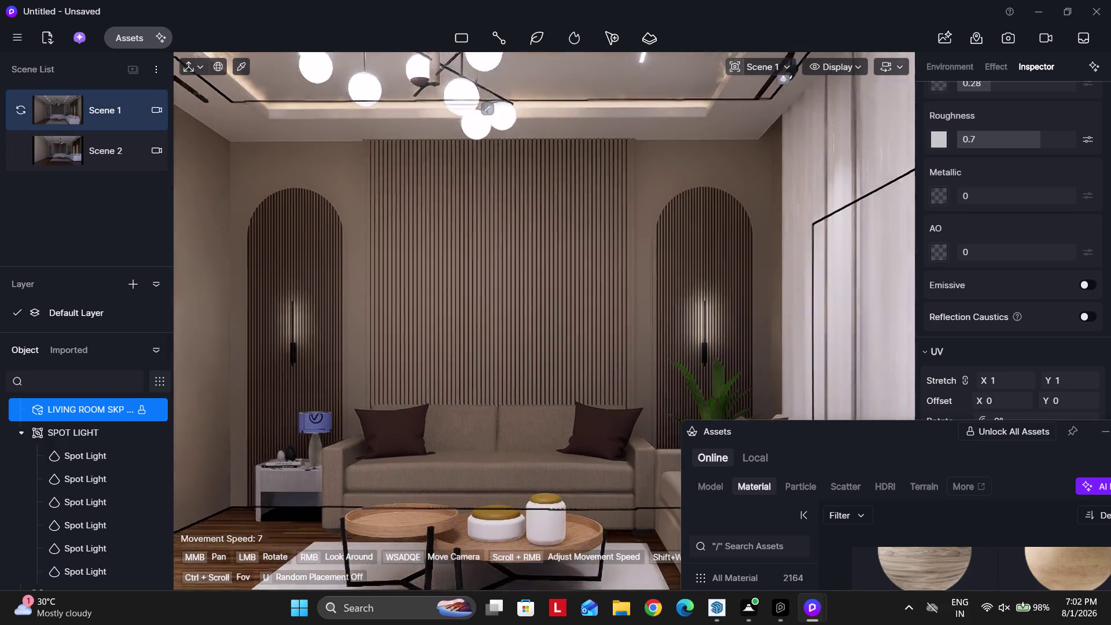
drag(832, 433, 317, 252)
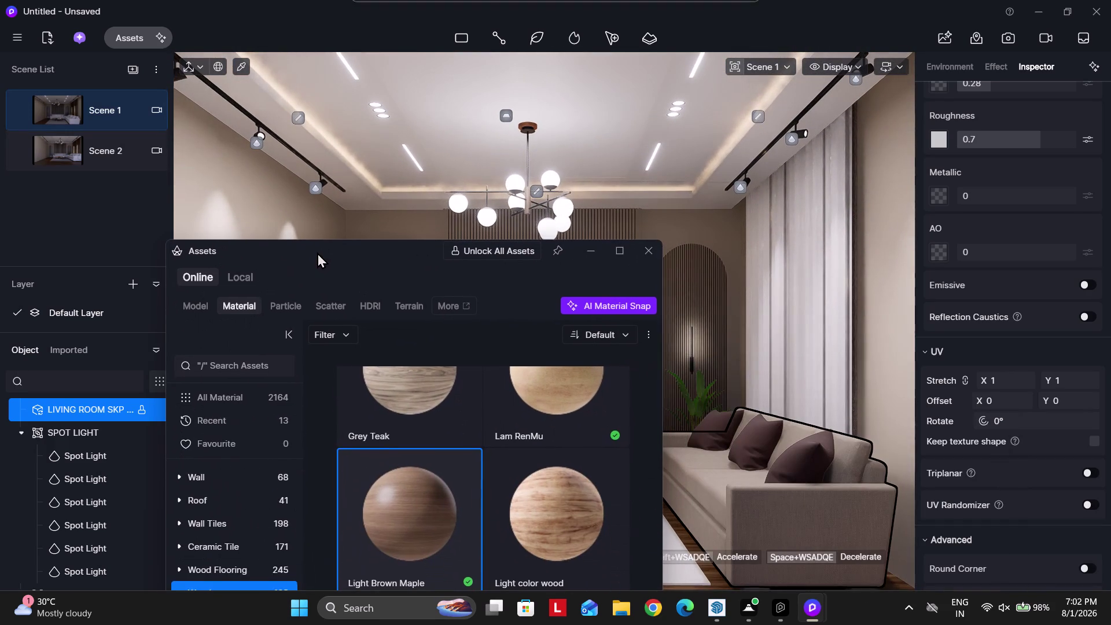
click(652, 251)
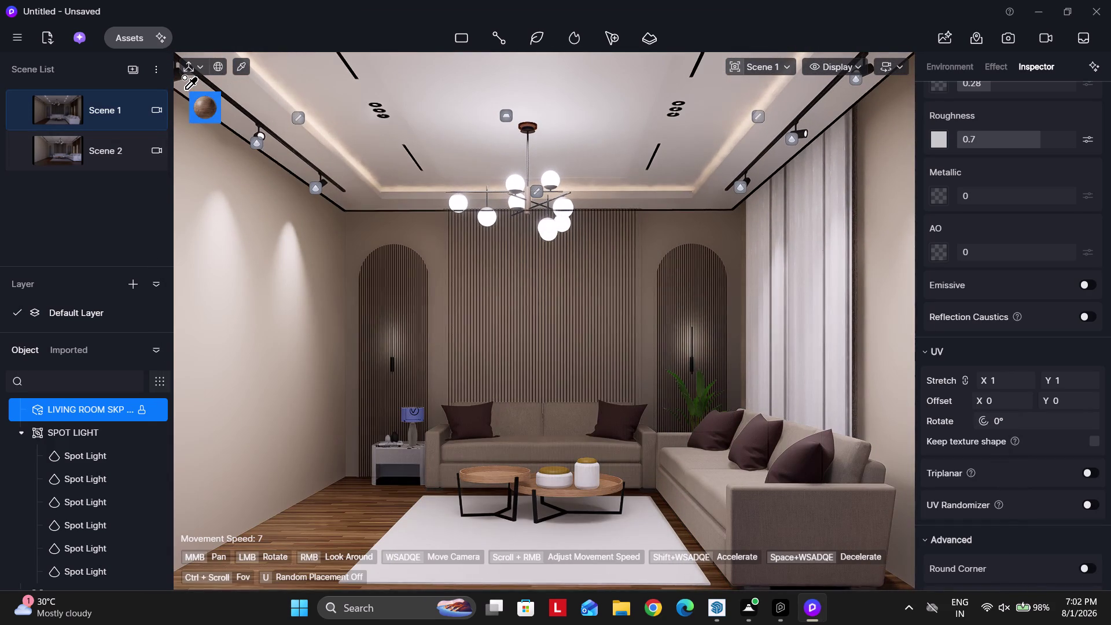
Cancel the carried material, deselect everything, and select the ceiling strip light.
key(Escape)
key(Escape)
key(Escape)
key(Escape)
key(Escape)
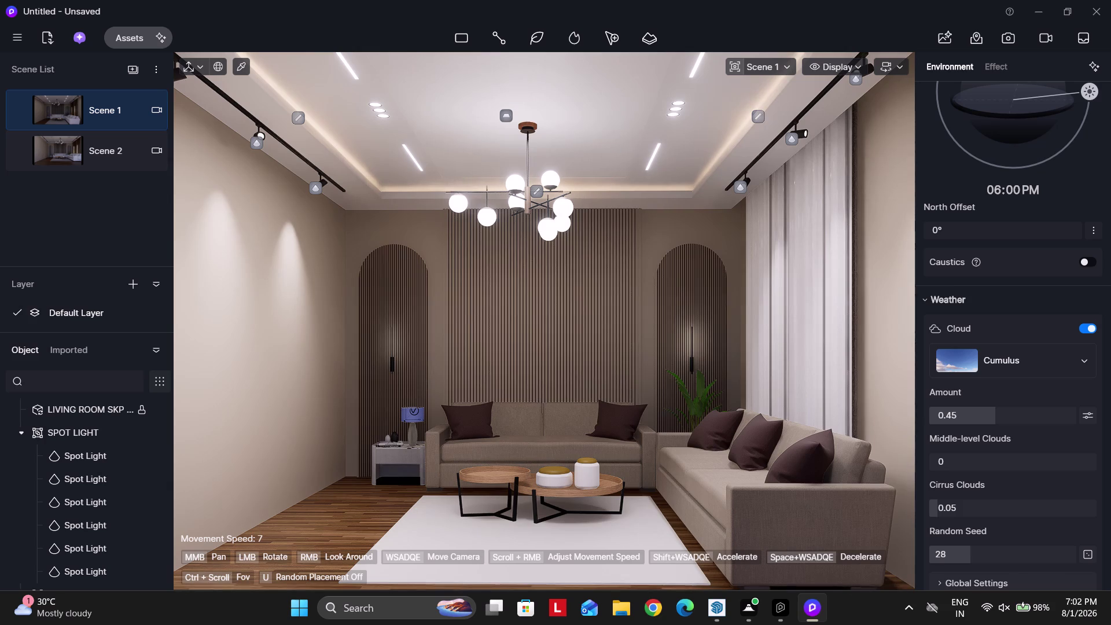
click(533, 194)
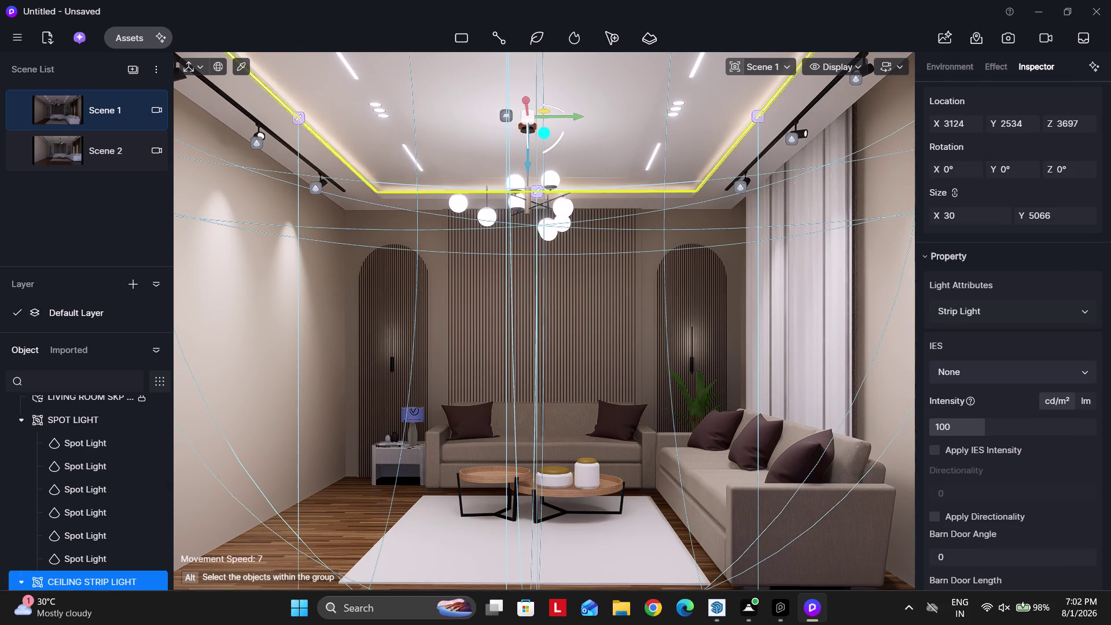
click(731, 266)
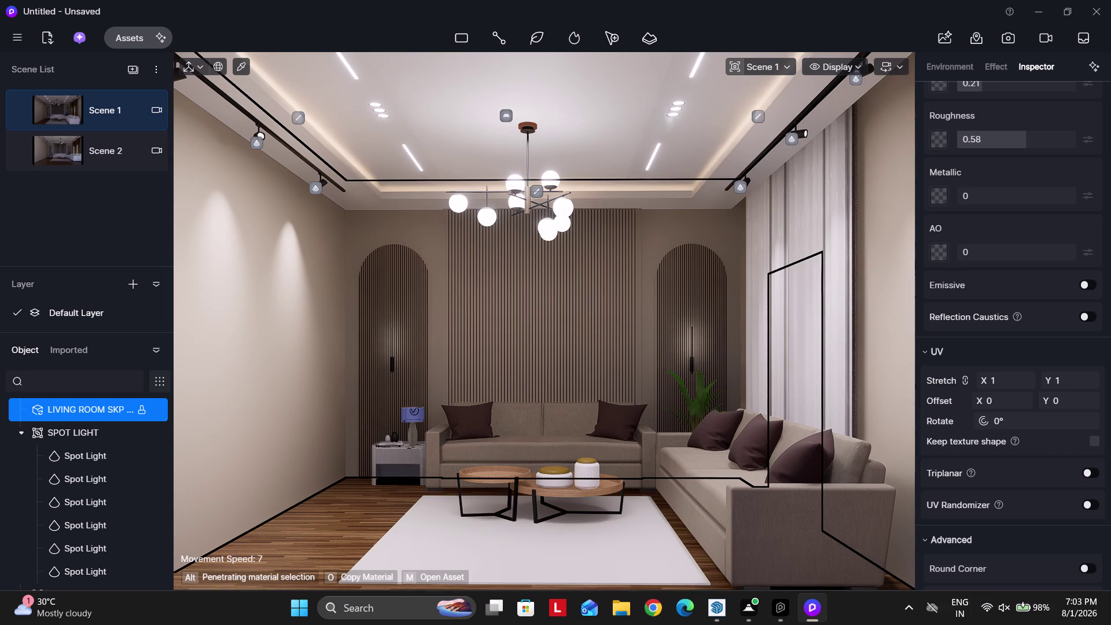
click(672, 605)
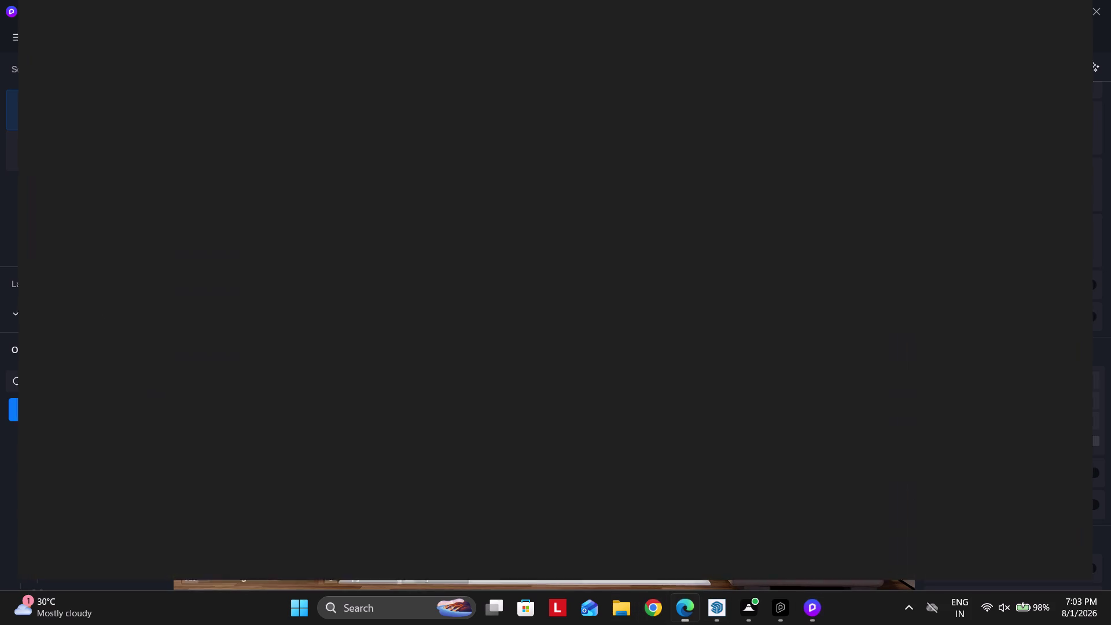
Search Bing for 'aurora borealis', then reopen the search box to refine it.
click(373, 171)
text(au)
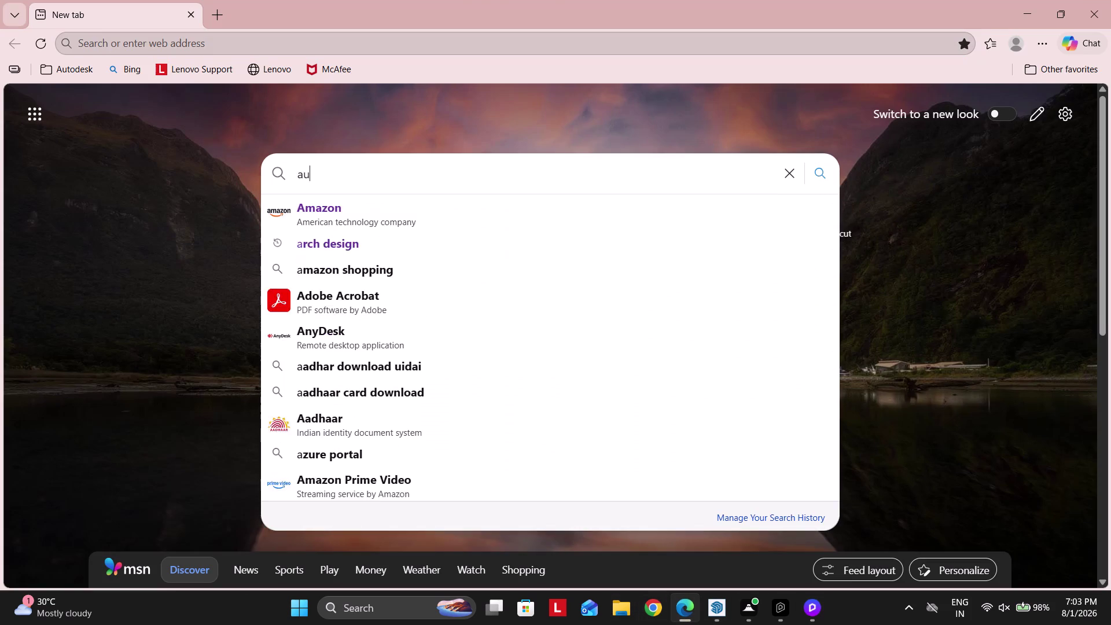
text(rora bo)
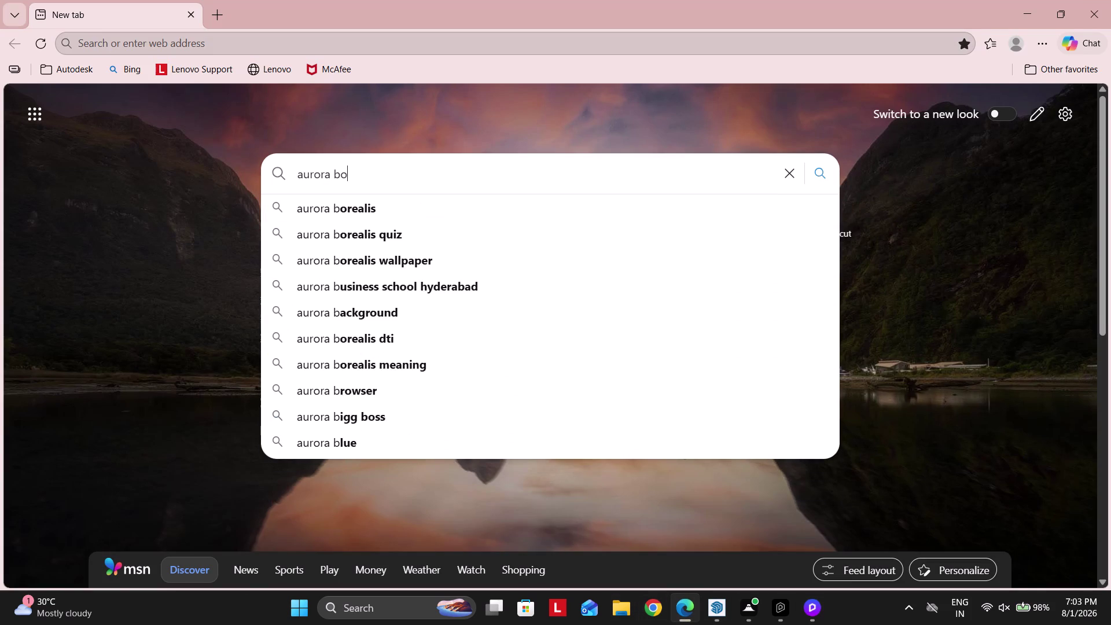
text(re)
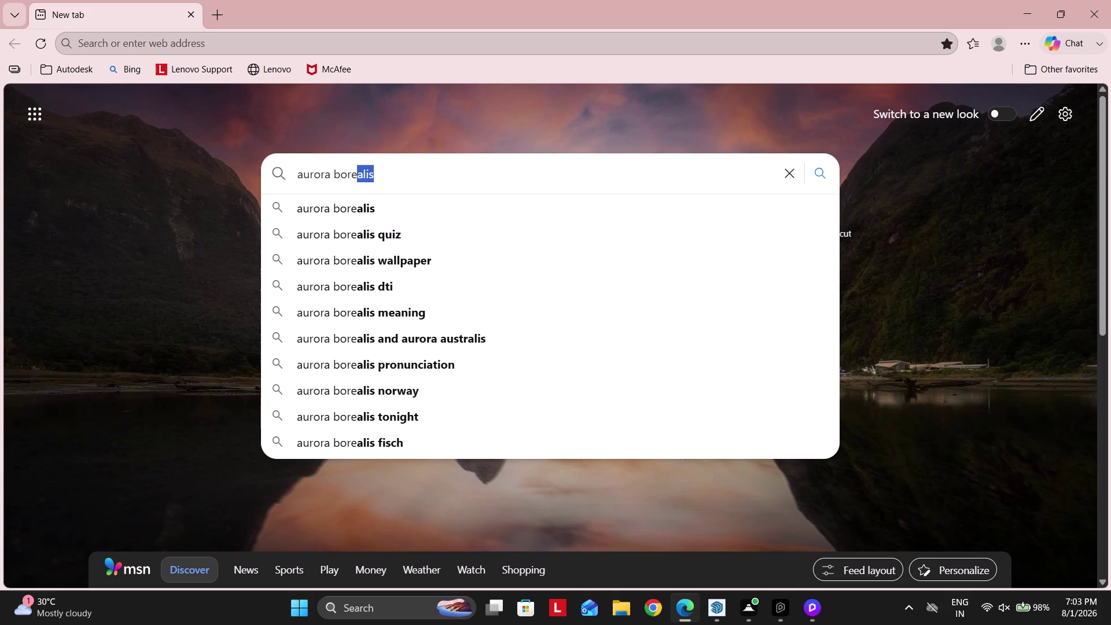
click(390, 208)
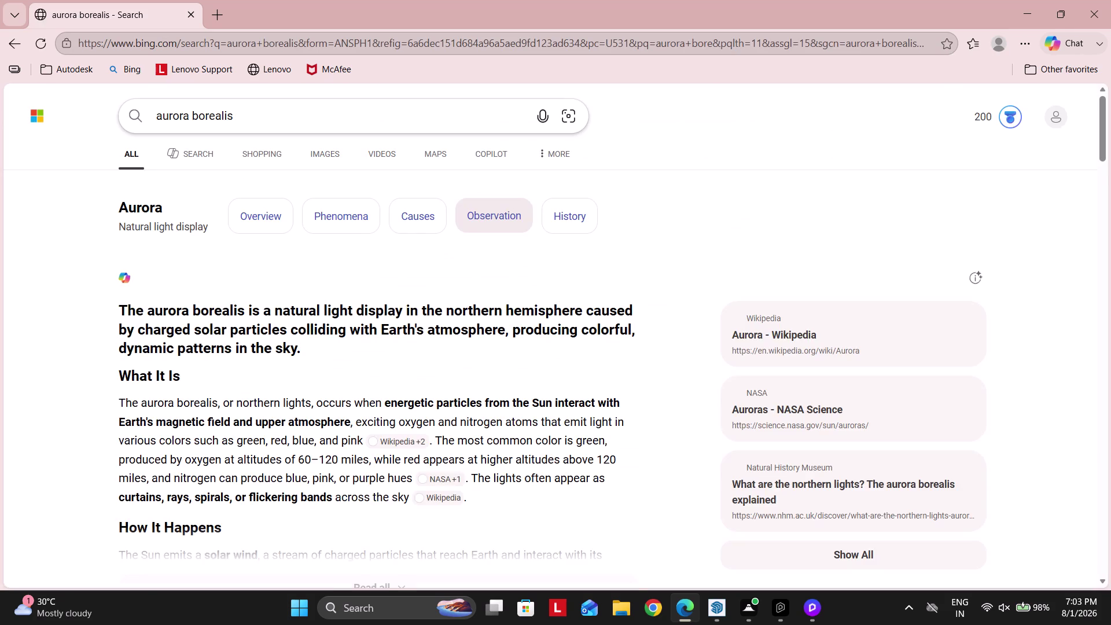
click(261, 124)
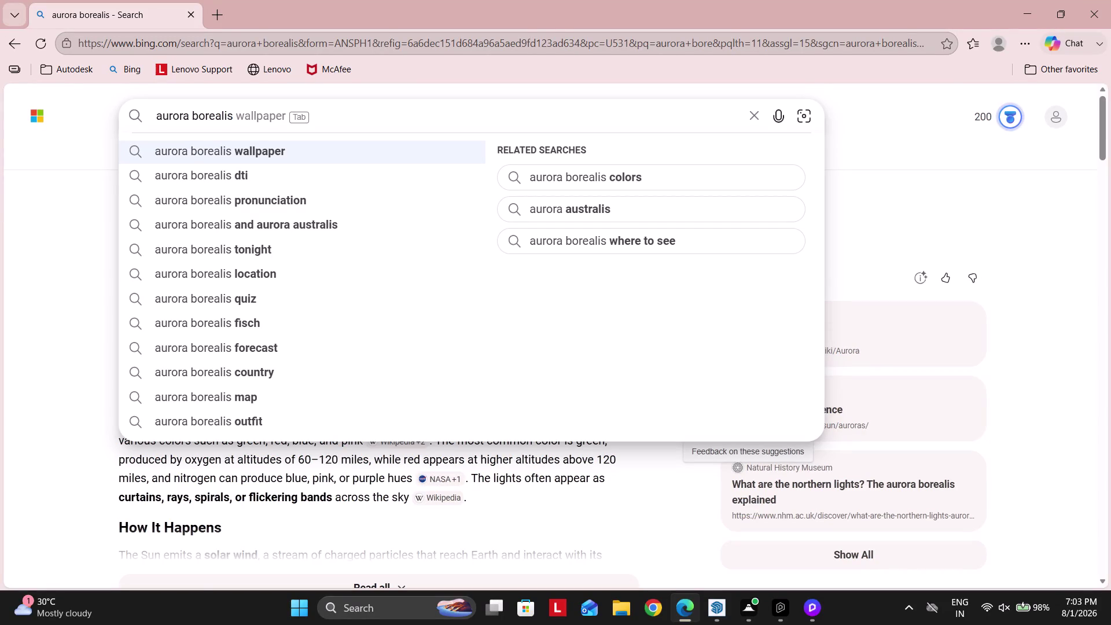
key(space)
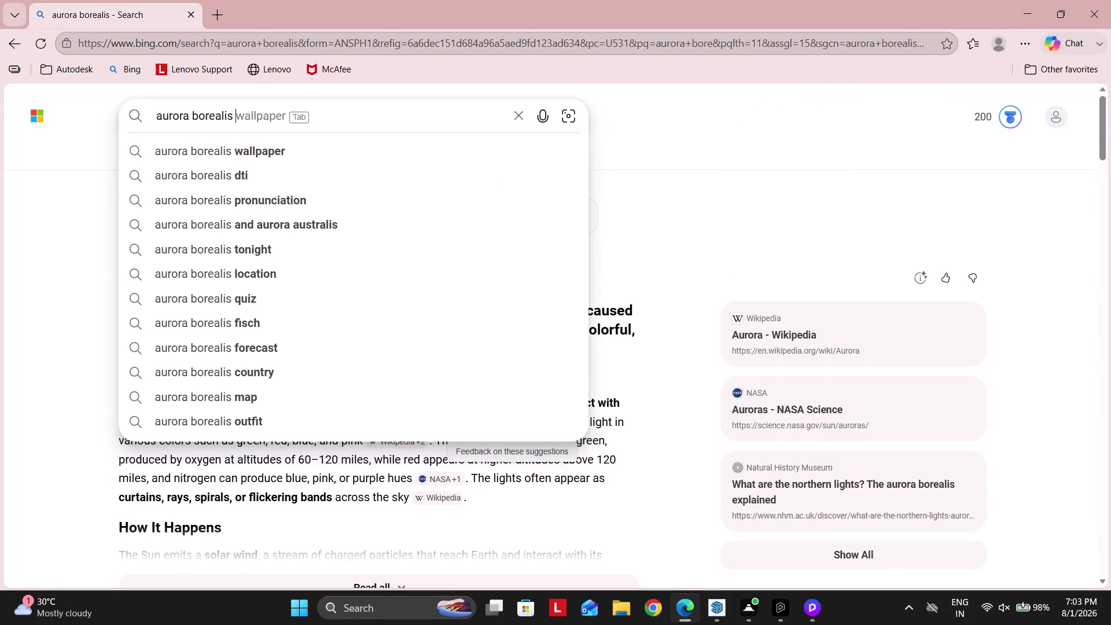